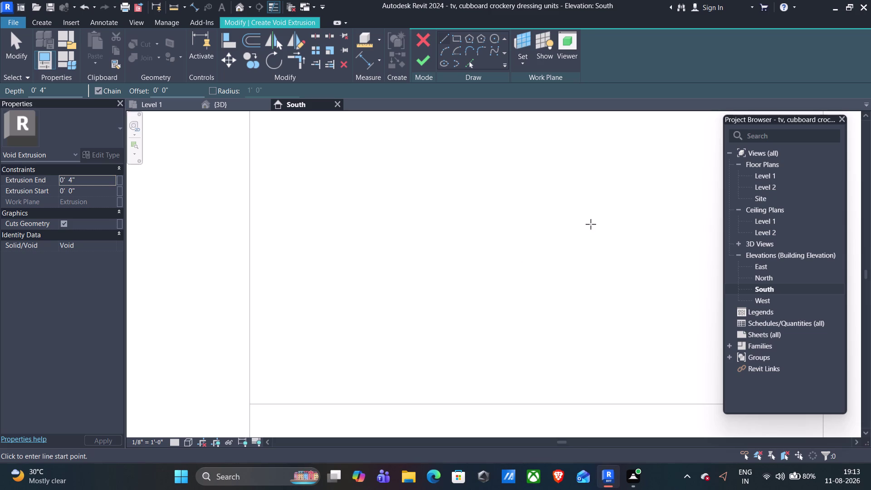
Zoom and pan the South elevation until the cupboard outline and Level 2 line show.
scroll(down, 3)
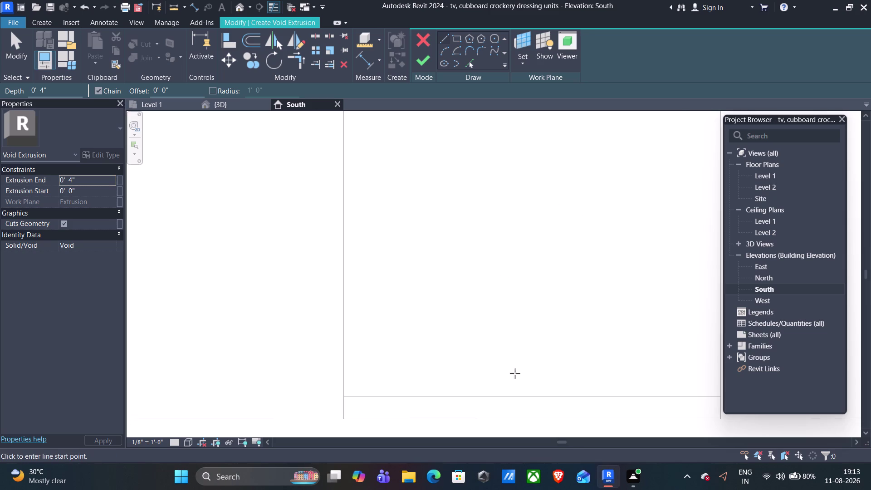
scroll(down, 3)
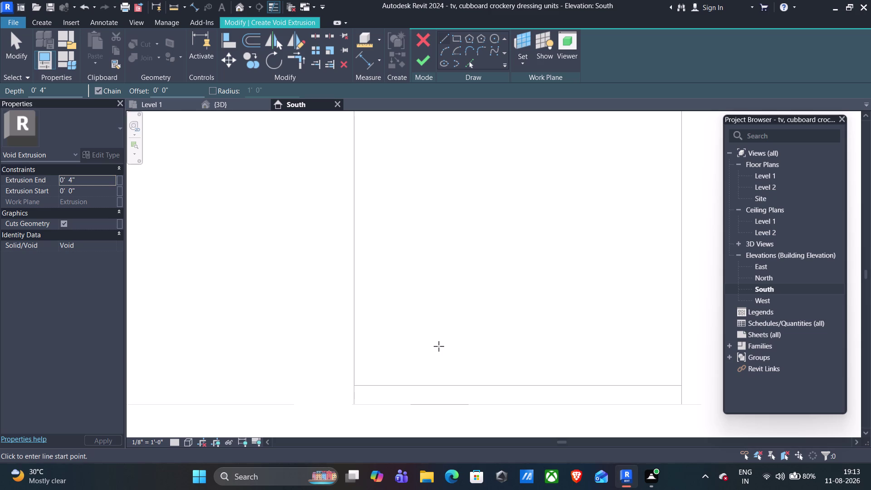
scroll(down, 3)
middle_drag(608, 209, 514, 318)
middle_drag(514, 320, 518, 318)
middle_drag(528, 307, 545, 232)
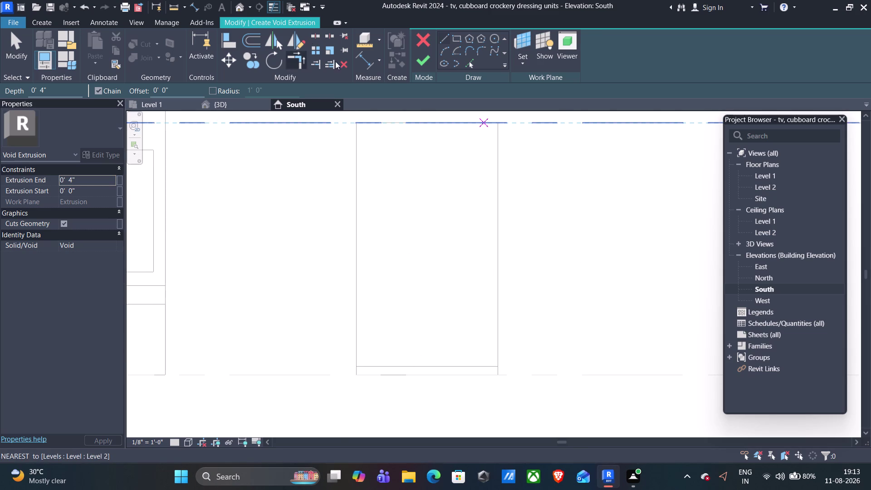
Sketch a rectangle inset 0' 2" inside the cupboard outline.
click(459, 37)
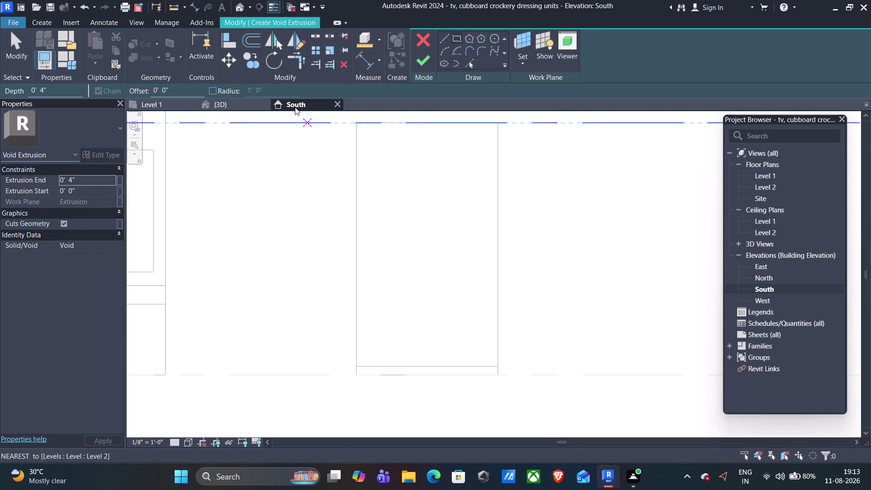
click(167, 88)
key(Left)
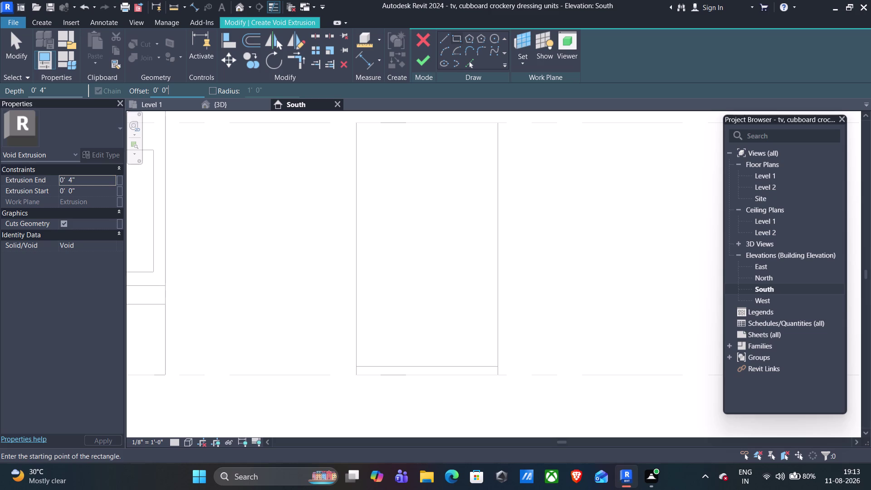
key(BackSpace)
key(2)
click(358, 125)
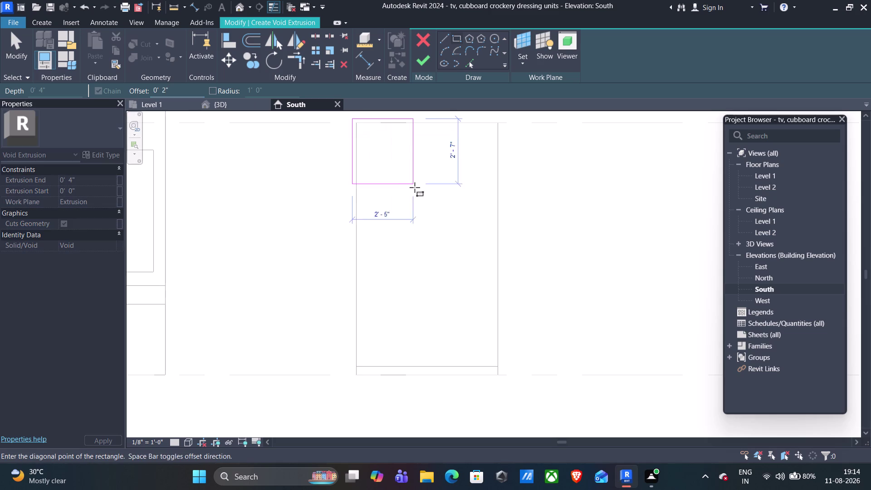
key(space)
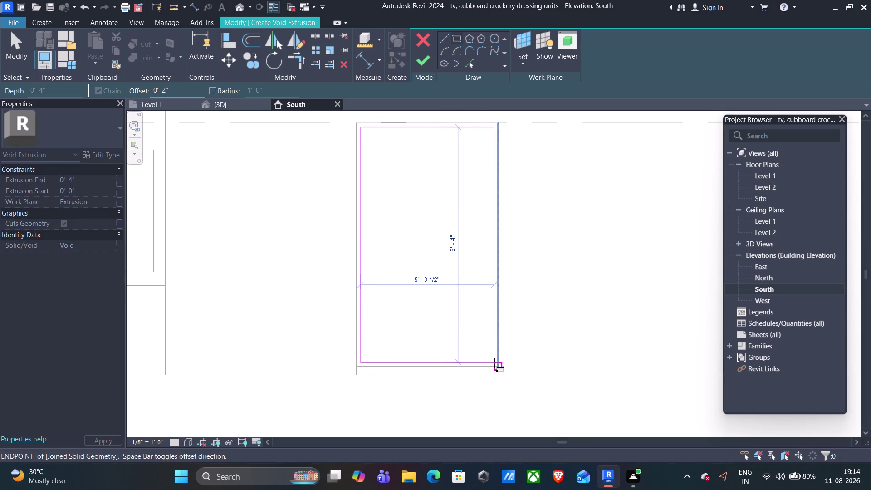
click(499, 365)
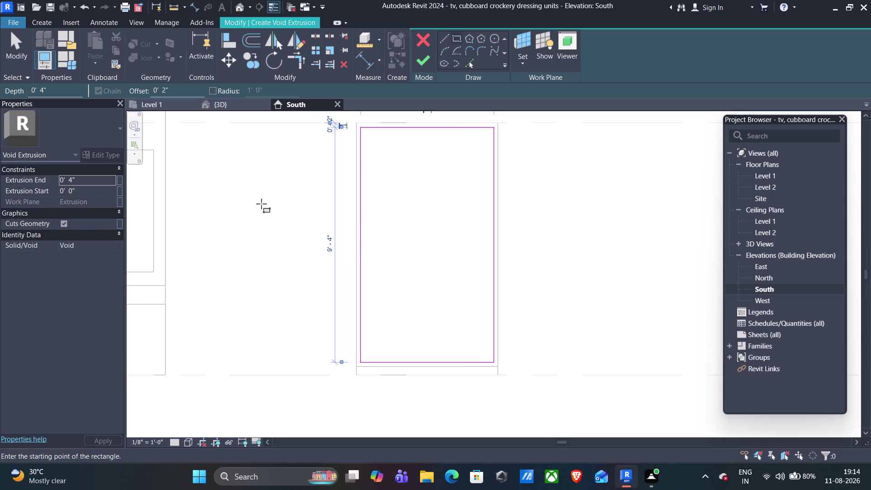
Set Extrusion End to 0' 0" and finish, triggering the too-thin error.
click(80, 181)
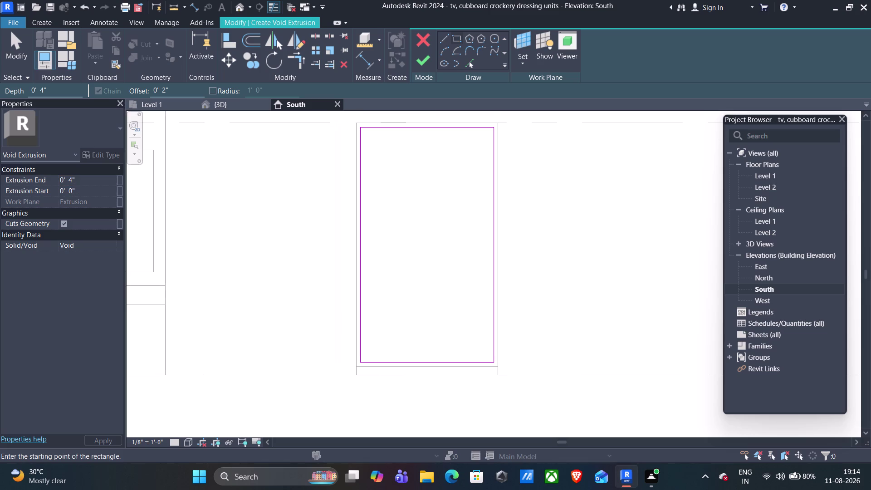
drag(80, 180, 71, 181)
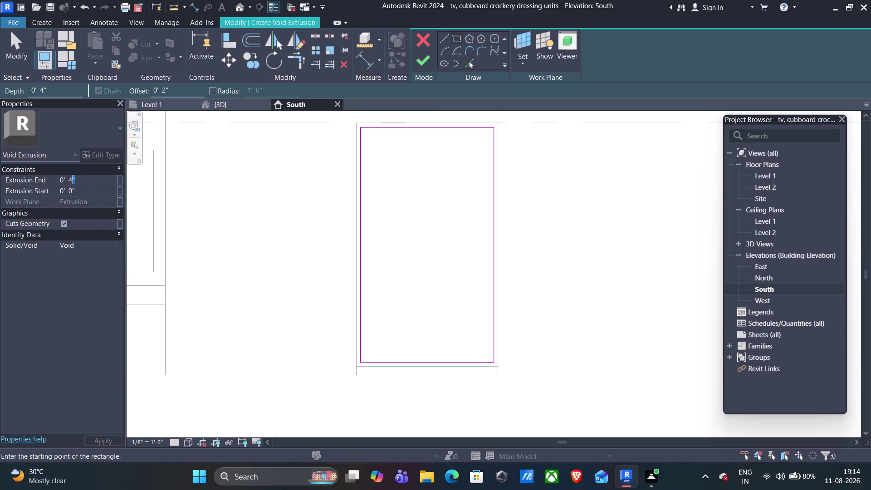
click(71, 180)
key(0)
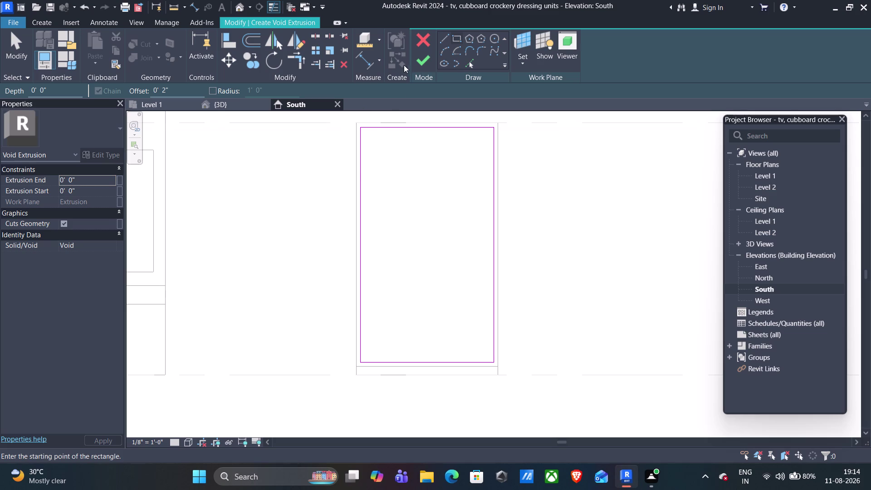
click(418, 64)
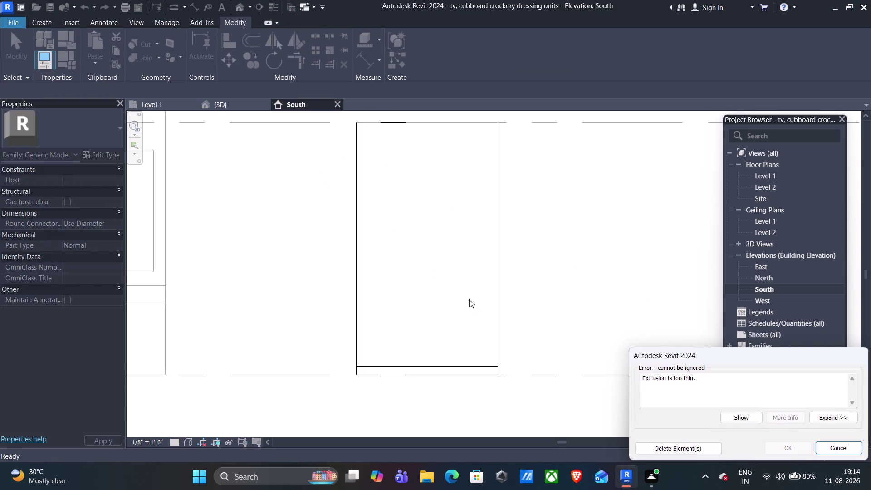
Cancel the too-thin error and delete all the inset rectangle's sketch lines.
click(838, 451)
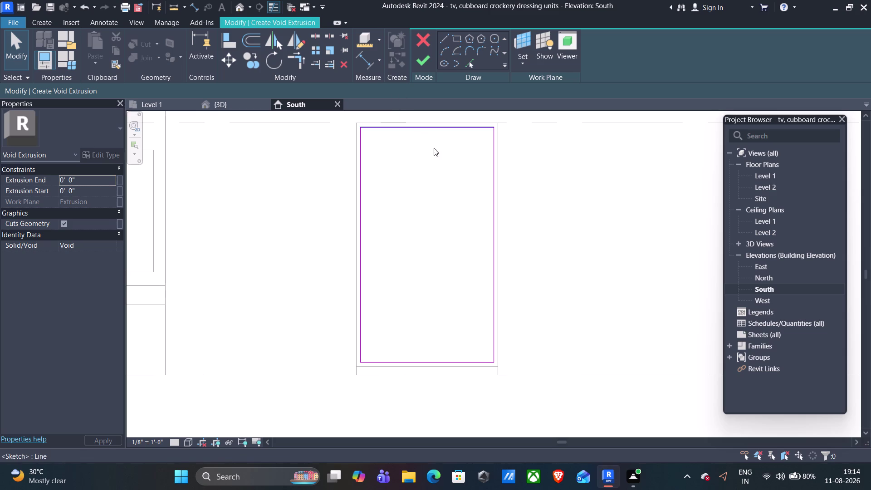
drag(536, 128, 517, 136)
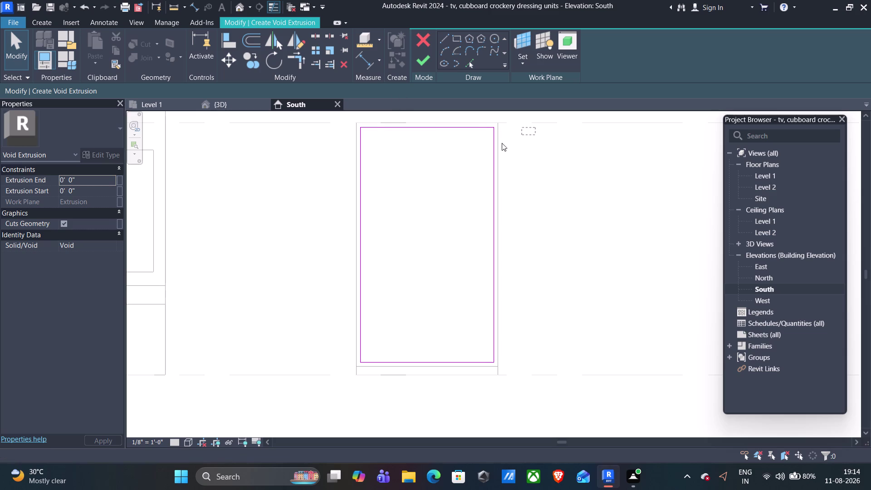
drag(517, 137, 318, 333)
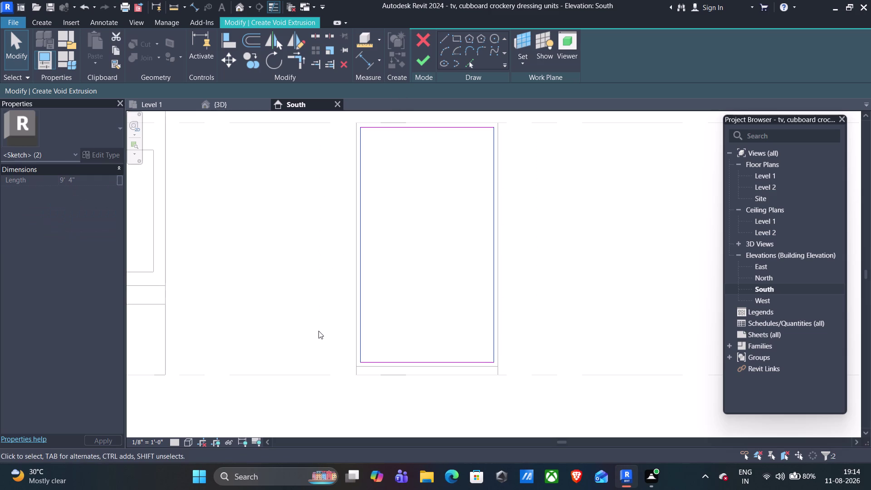
key(Delete)
click(422, 125)
key(Delete)
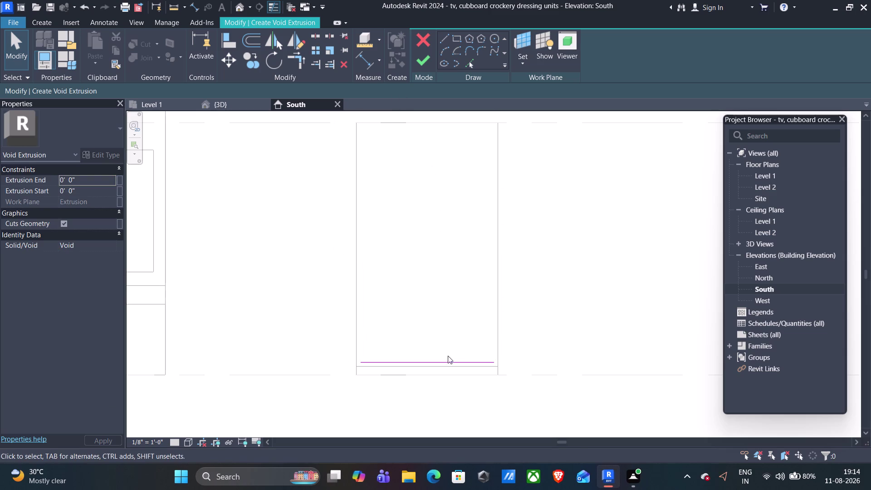
click(450, 360)
key(Delete)
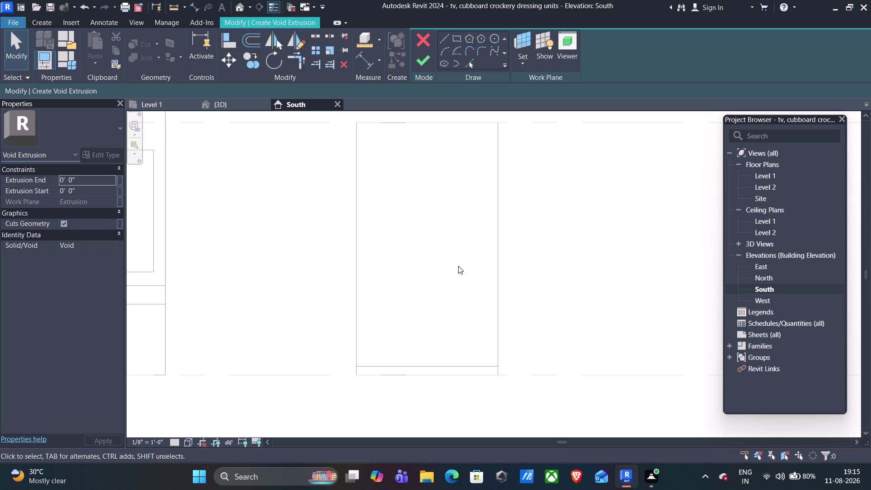
click(456, 37)
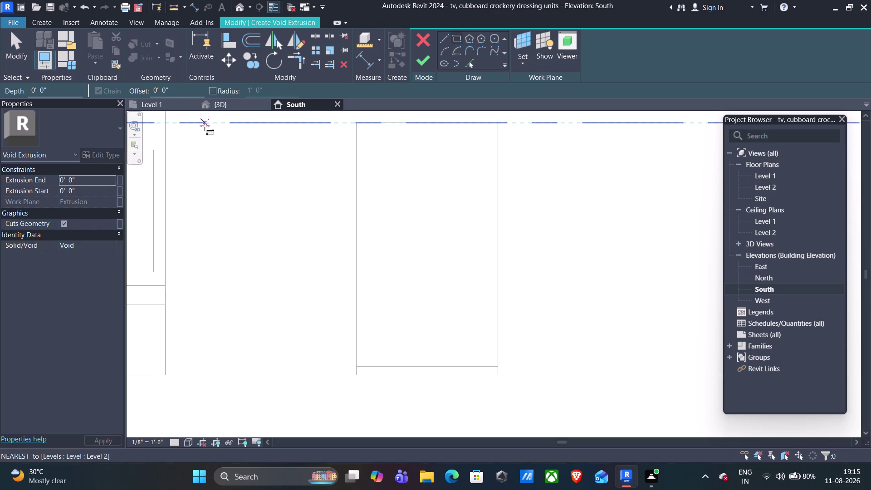
Redraw the rectangle inset 0' 2" inside the cupboard outline.
click(165, 92)
key(BackSpace)
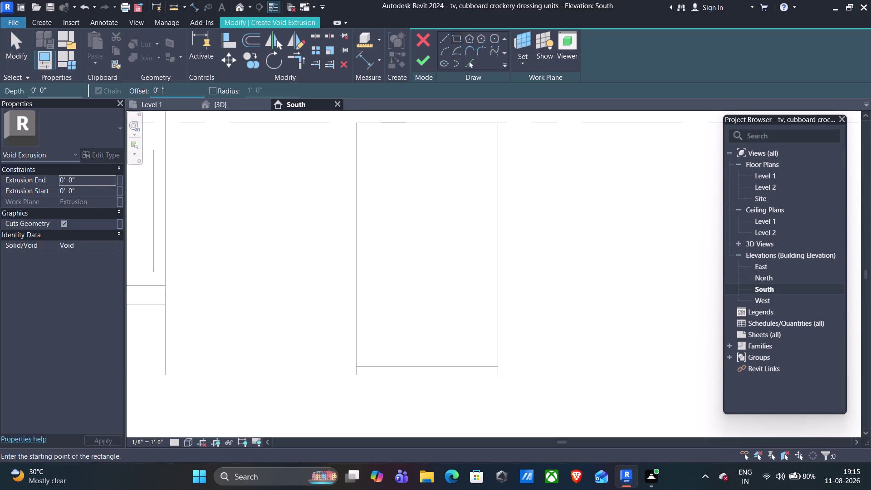
key(2)
click(358, 125)
key(space)
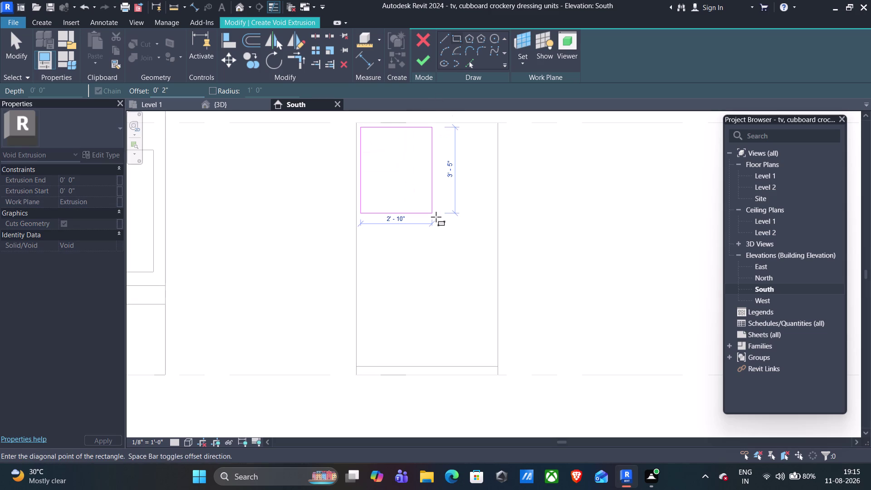
click(495, 365)
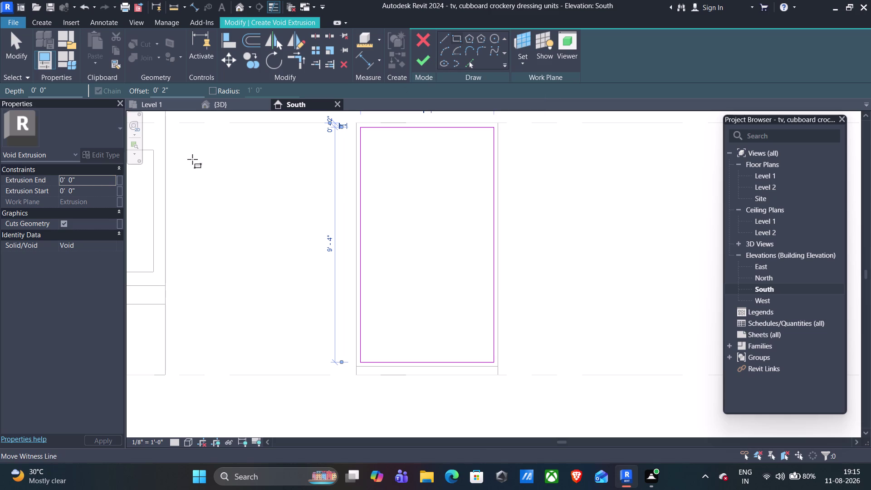
Set Extrusion End to 1' 5", finish the void, and view it in 3D.
click(66, 178)
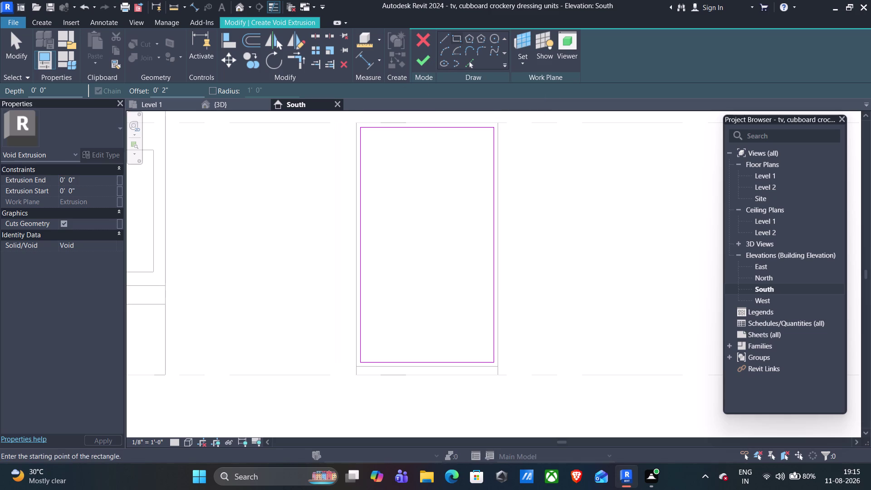
key(BackSpace)
key(BackSpace)
text(1')
key(Right)
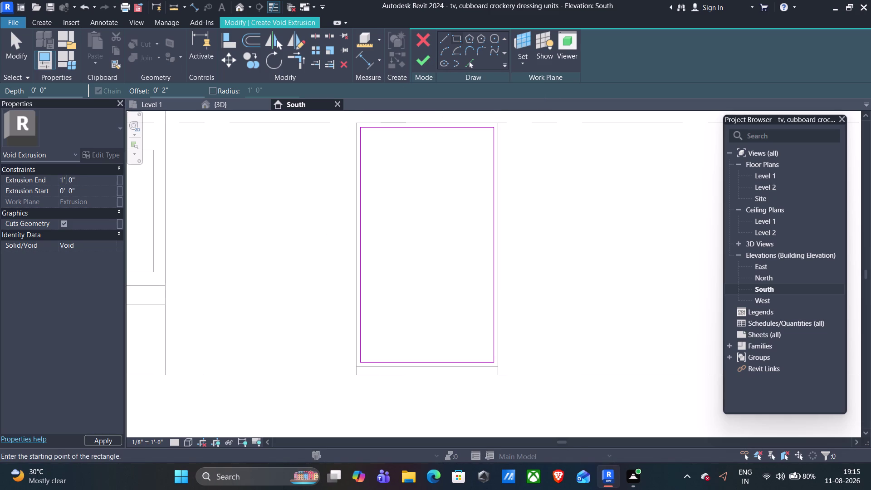
key(Right)
key(Right)
key(BackSpace)
key(5)
click(430, 62)
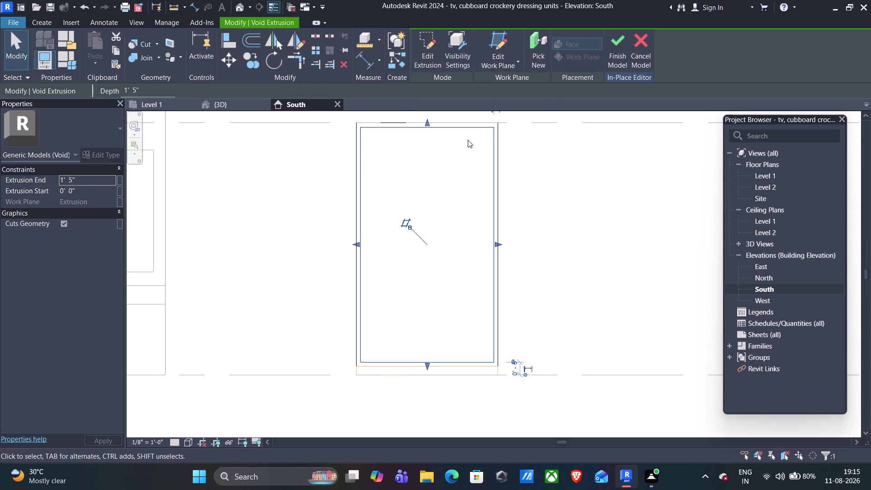
click(240, 106)
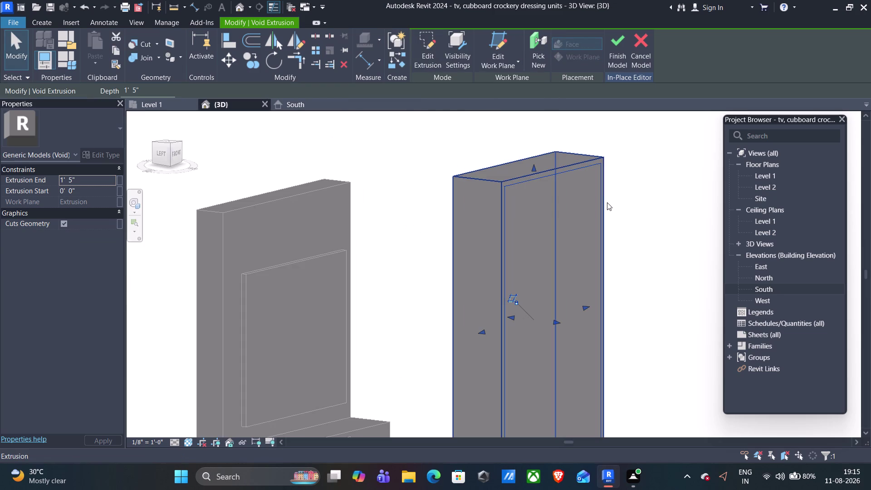
Deselect the void, return to the South elevation, and start a new solid Extrusion.
key(Escape)
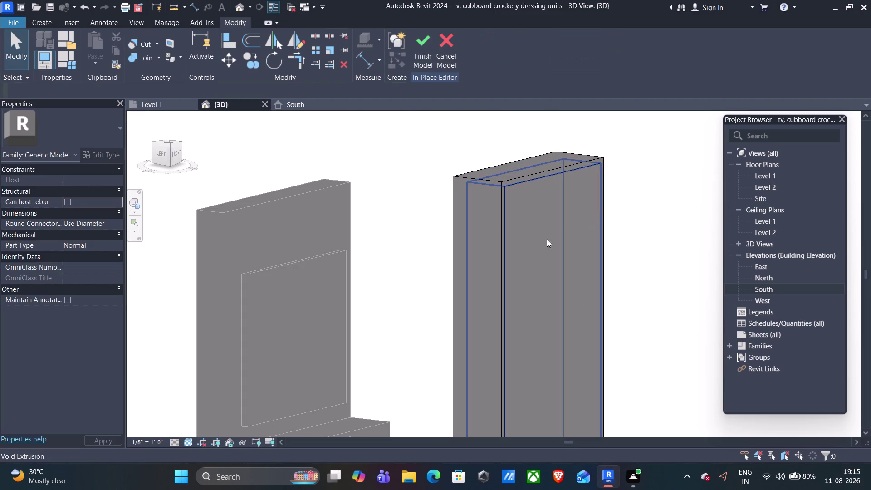
click(291, 109)
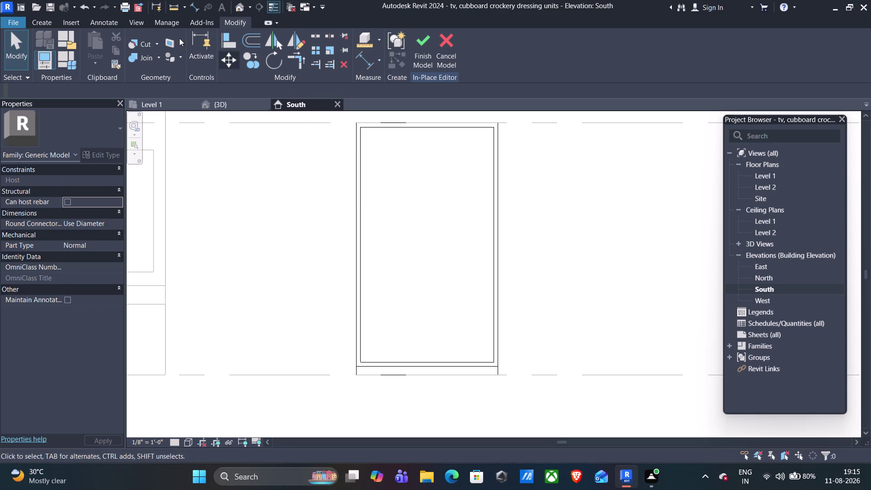
click(46, 21)
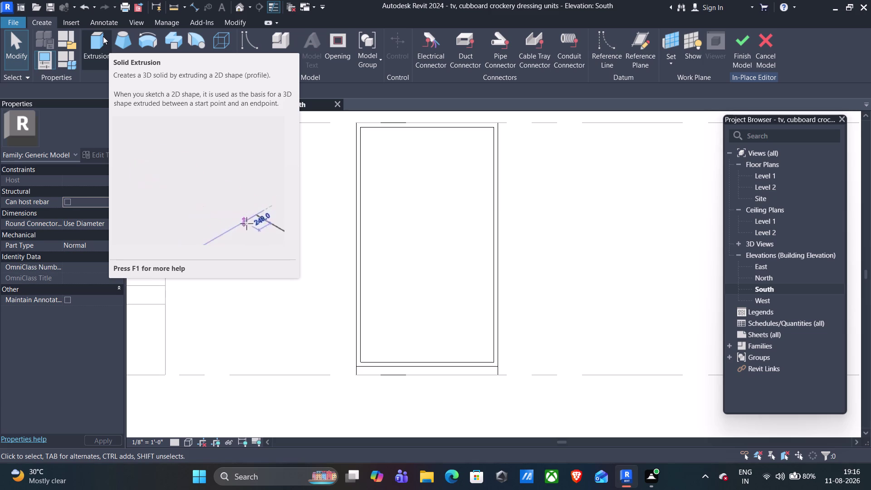
click(103, 36)
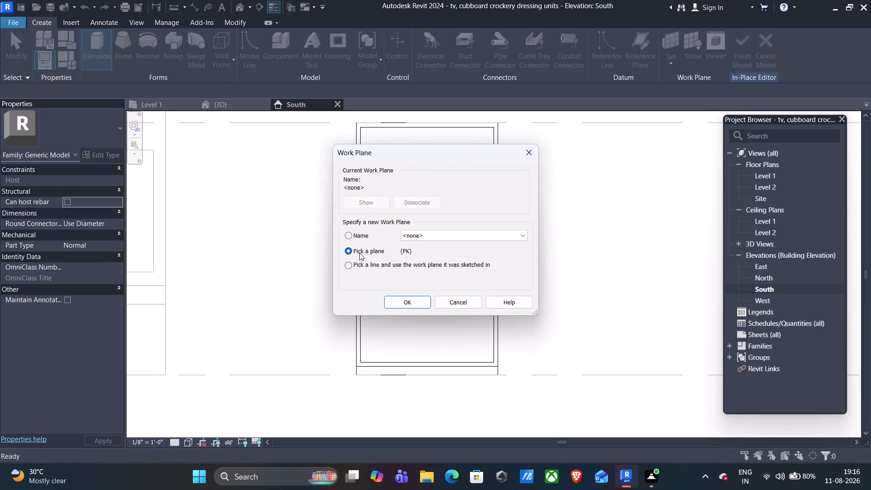
Choose Pick a plane as the extrusion's work plane option and confirm.
click(400, 302)
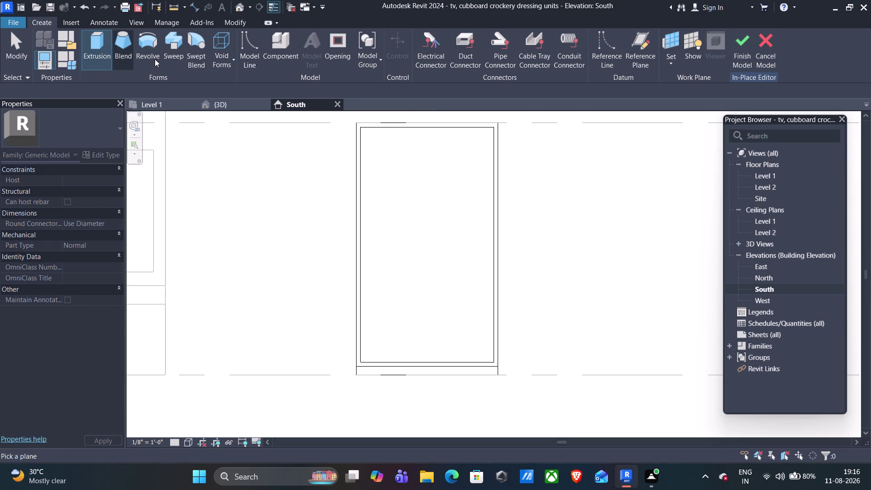
click(671, 55)
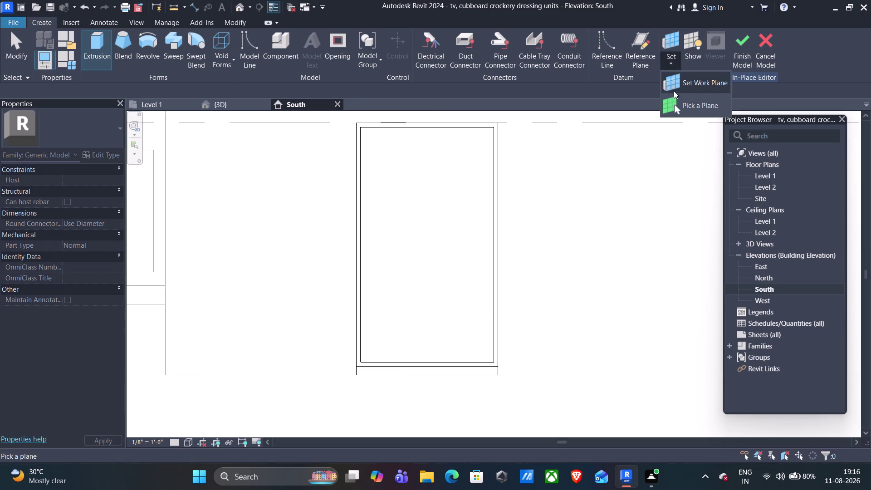
click(679, 89)
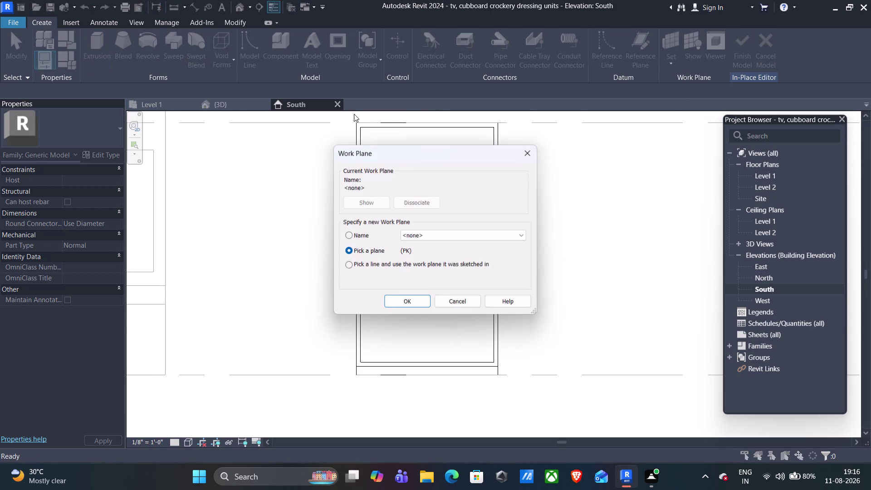
click(212, 105)
click(393, 299)
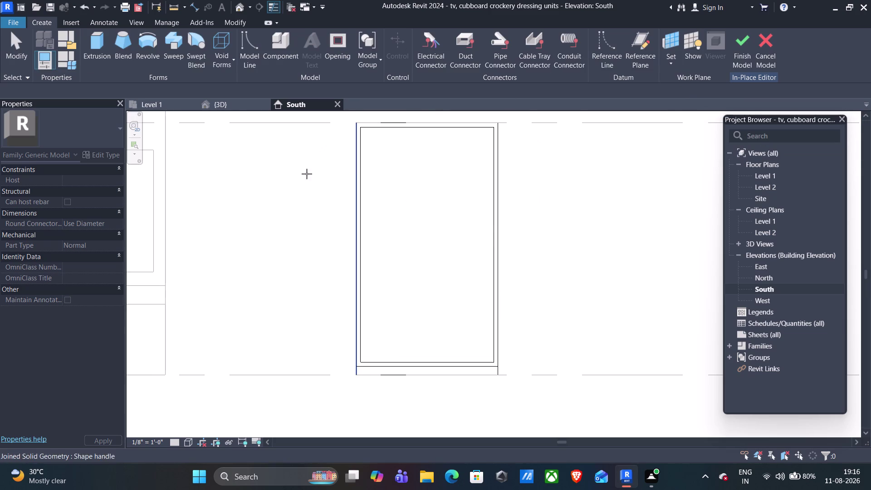
Pick the cupboard's front face in 3D as work plane, then open the South elevation.
click(252, 105)
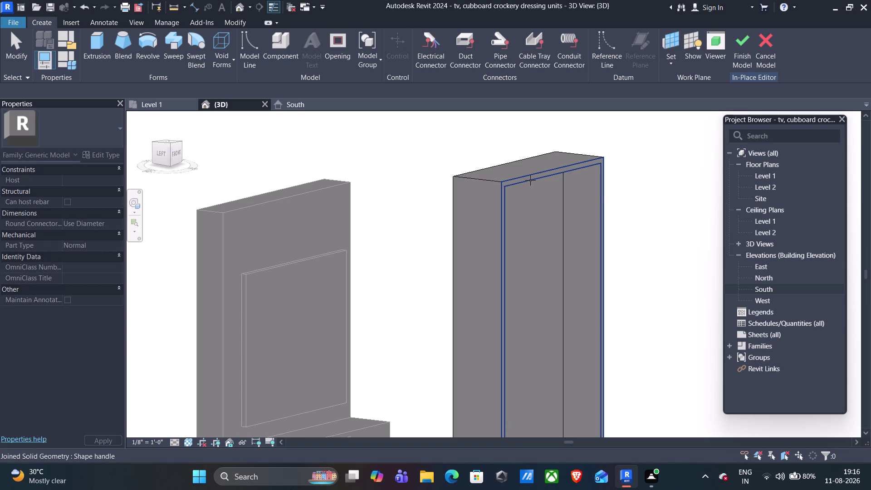
scroll(up, 3)
scroll(up, 3)
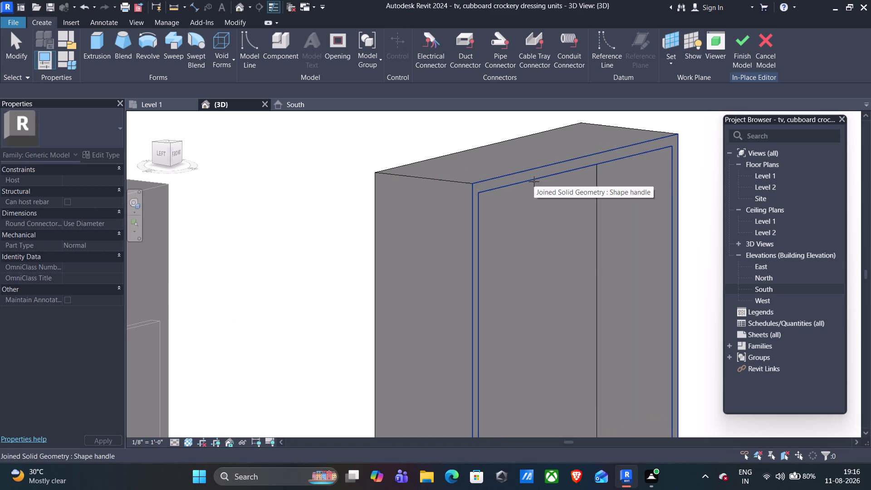
scroll(down, 3)
scroll(down, 3)
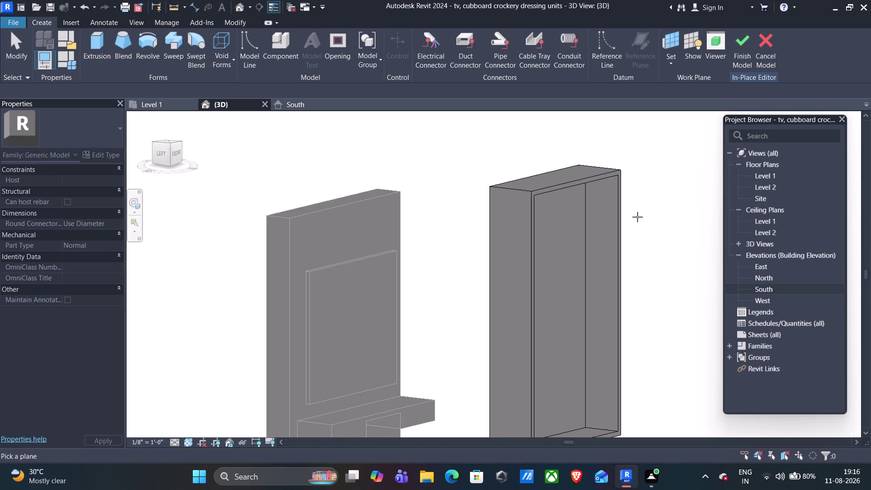
middle_drag(658, 227, 609, 202)
middle_drag(595, 223, 572, 222)
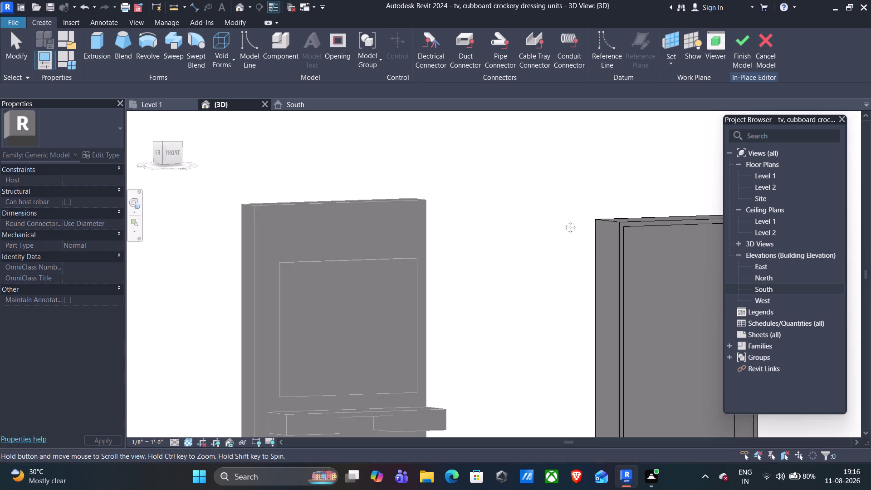
middle_drag(571, 222, 377, 170)
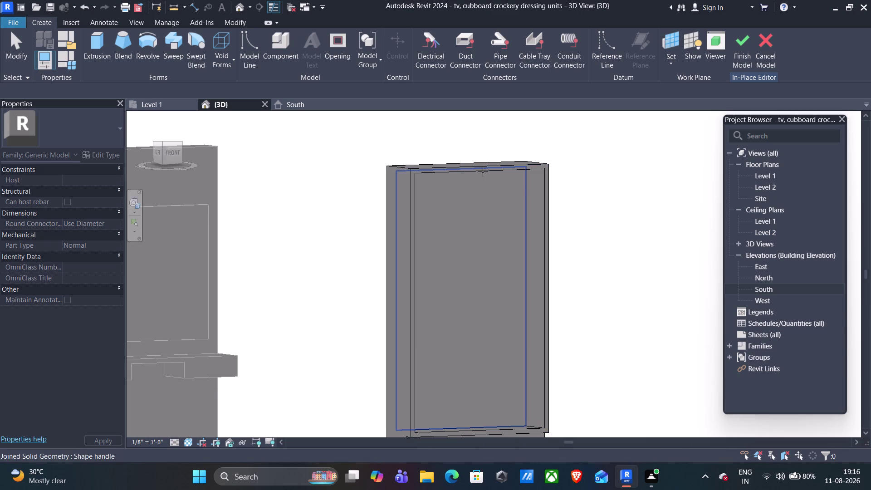
scroll(up, 3)
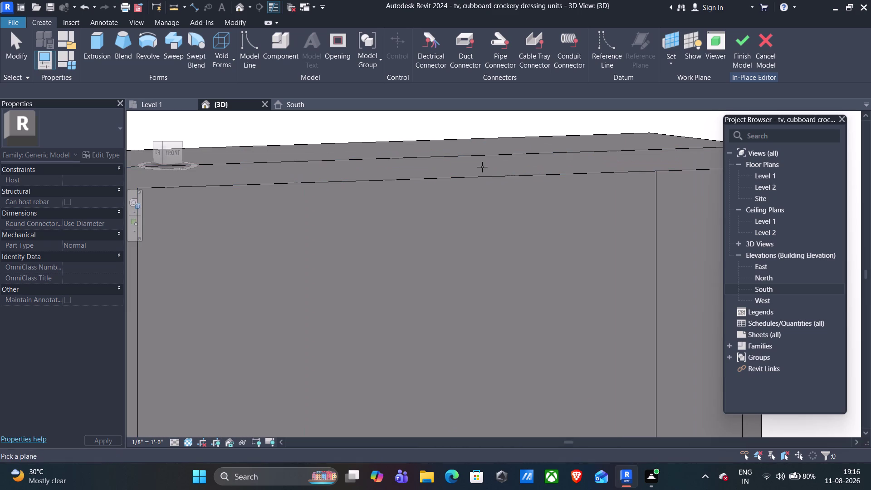
click(475, 157)
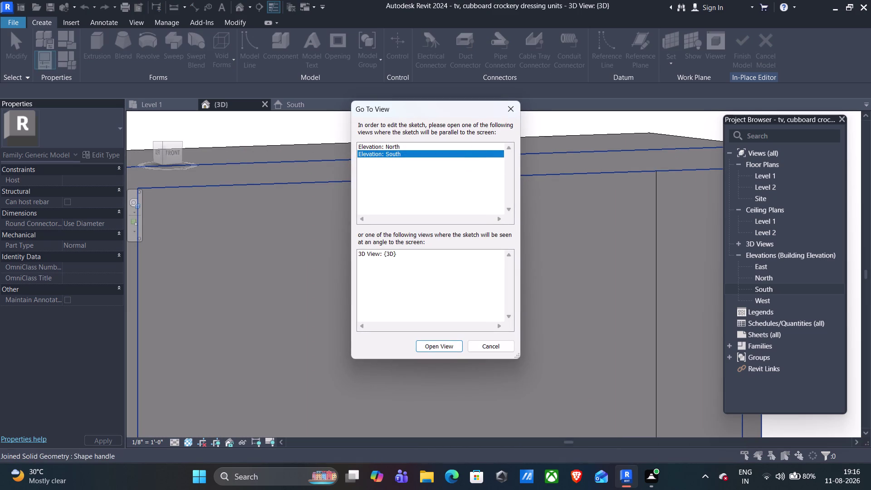
click(442, 342)
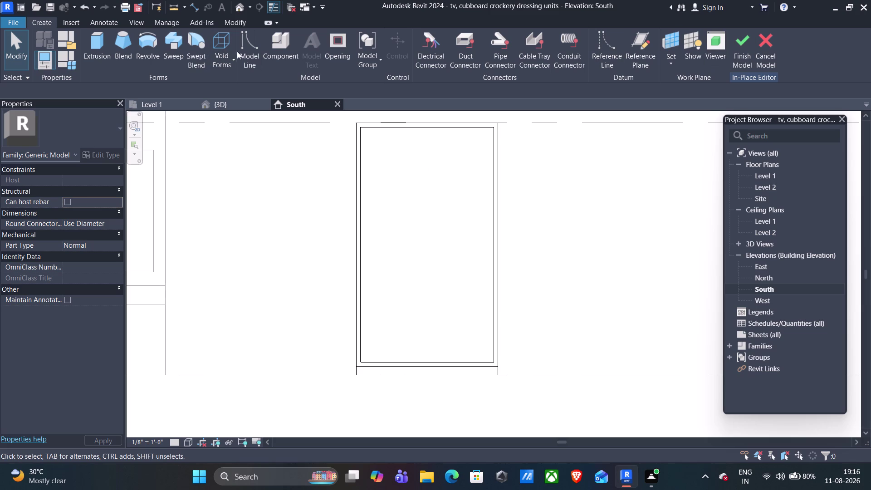
click(101, 44)
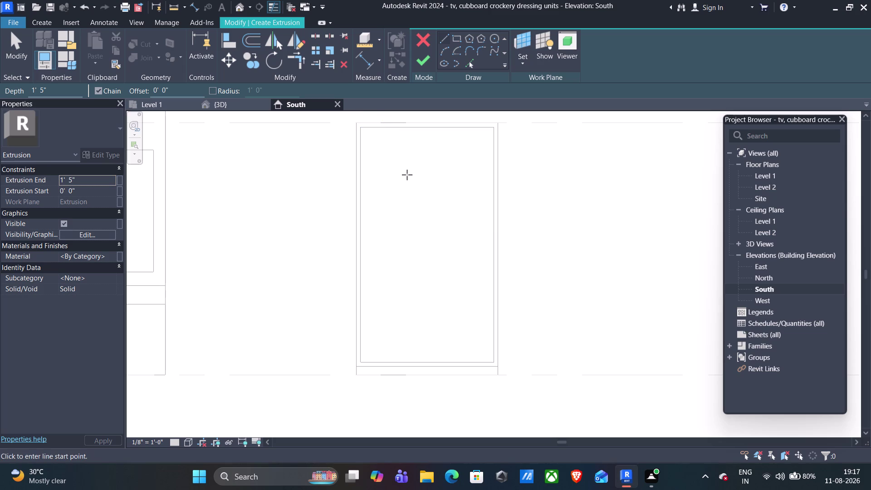
Sketch the first 3'-0"-wide panel rectangle from the cupboard's top-left corner.
click(458, 38)
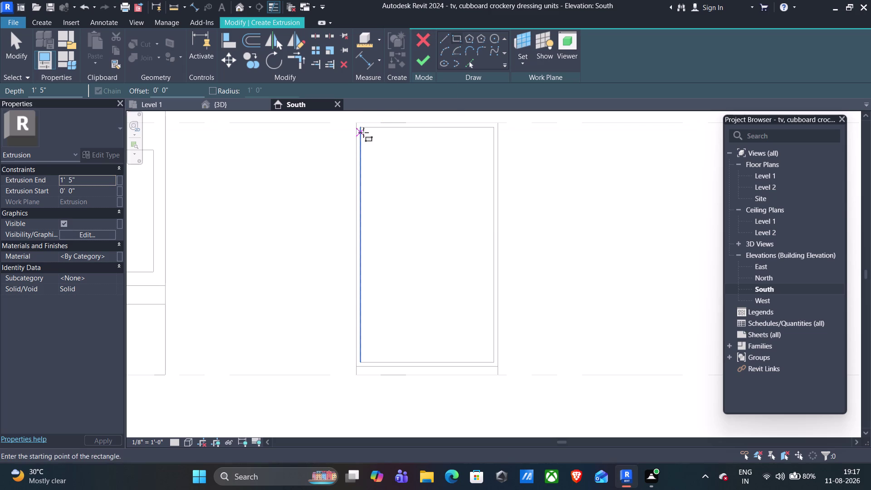
click(361, 130)
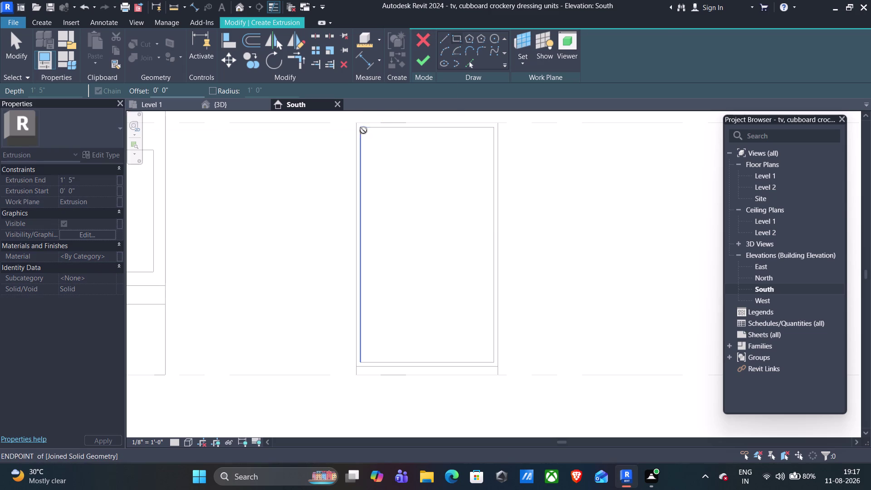
scroll(up, 3)
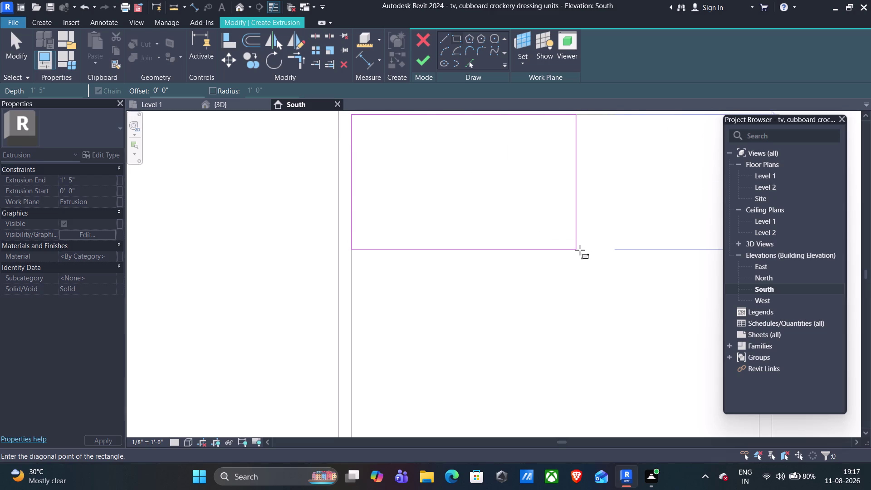
click(580, 250)
scroll(down, 3)
scroll(up, 3)
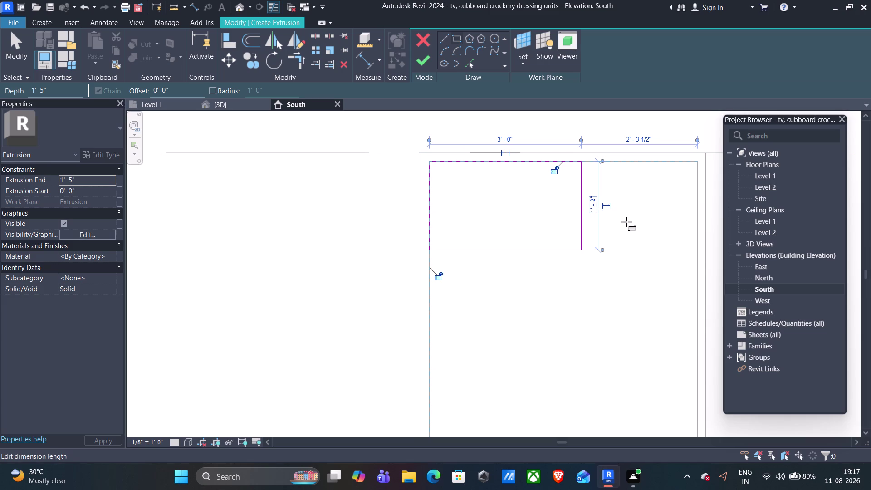
key(Escape)
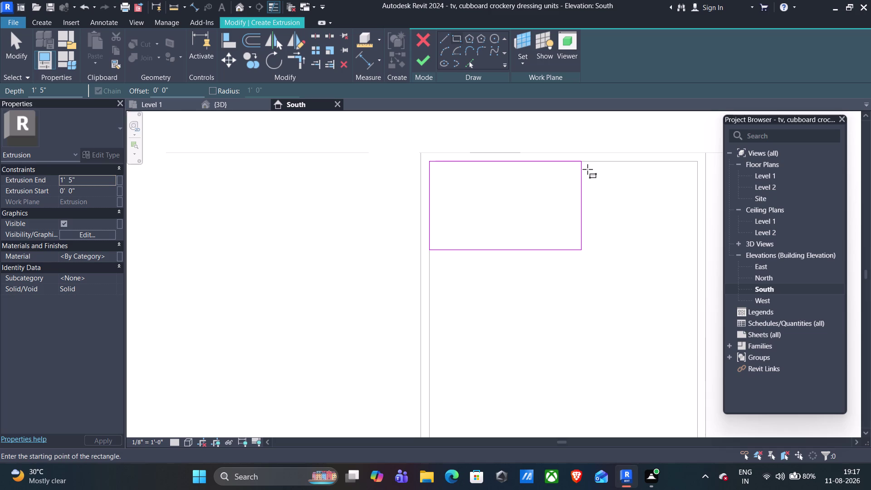
click(444, 38)
Draw a 2" horizontal guide line off the first panel's right edge.
scroll(up, 3)
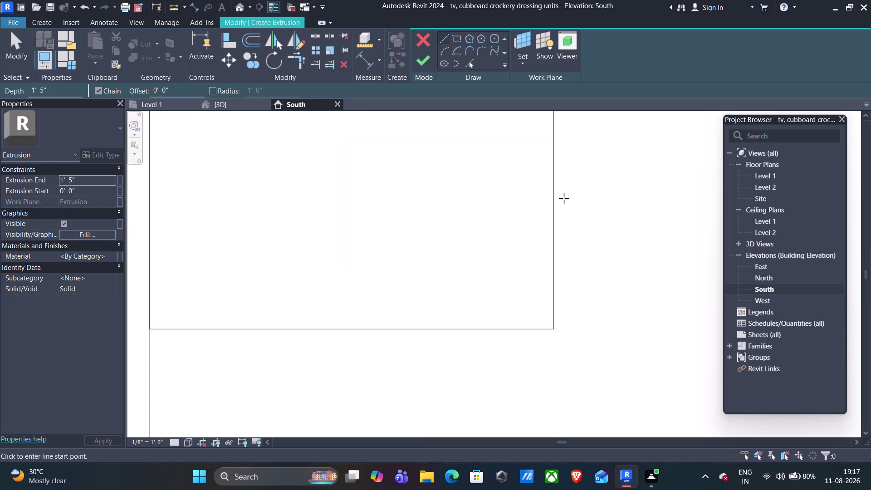
click(555, 199)
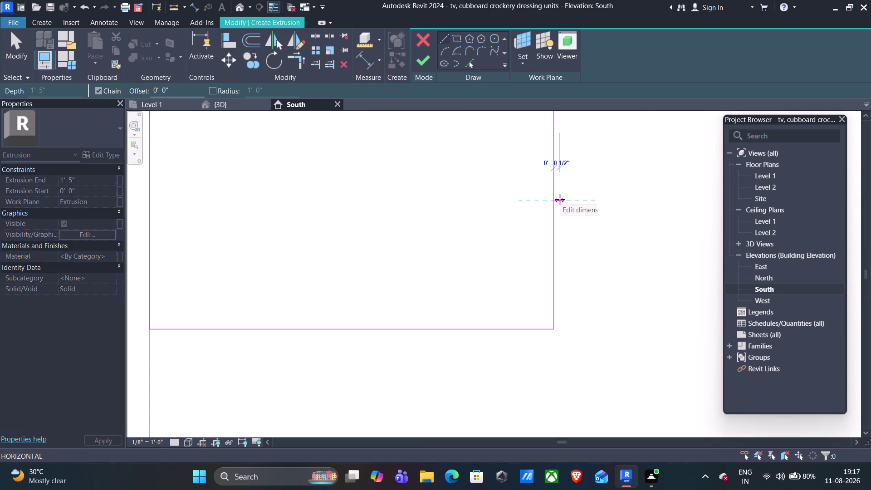
key(2)
key(shift+quotedbl)
key(Return)
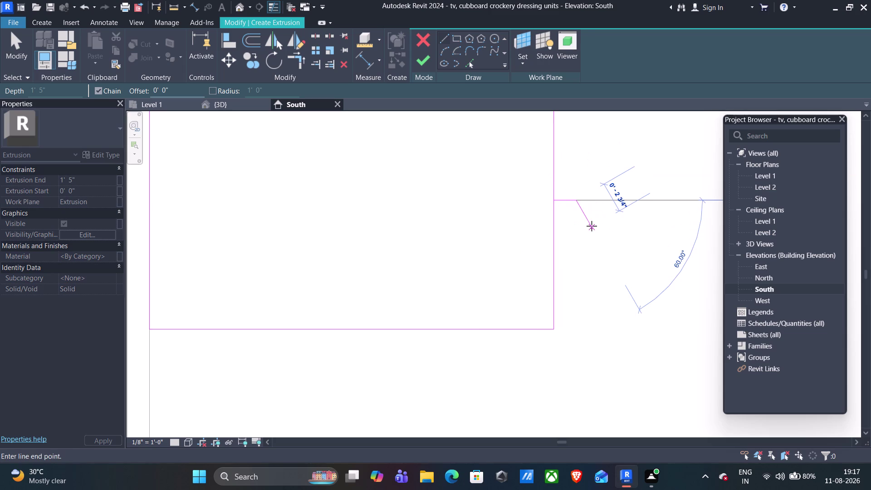
key(grave)
key(Escape)
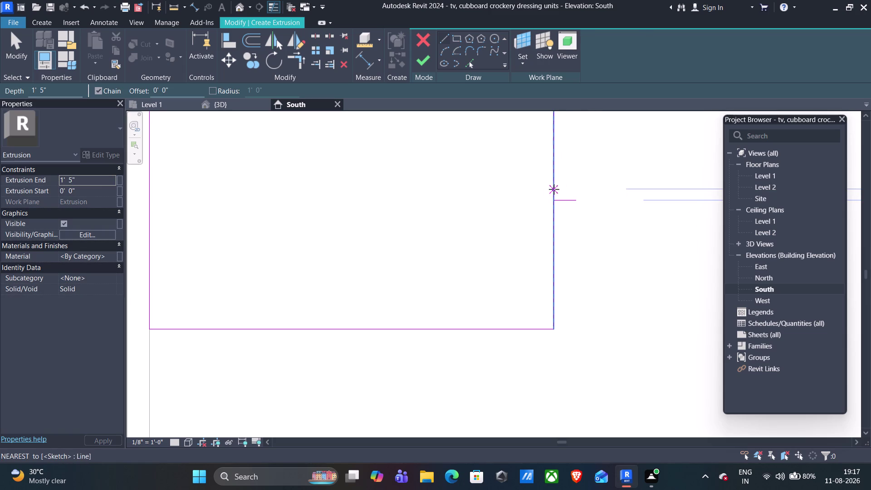
Add a second short horizontal guide line higher on the panel's right edge.
click(553, 186)
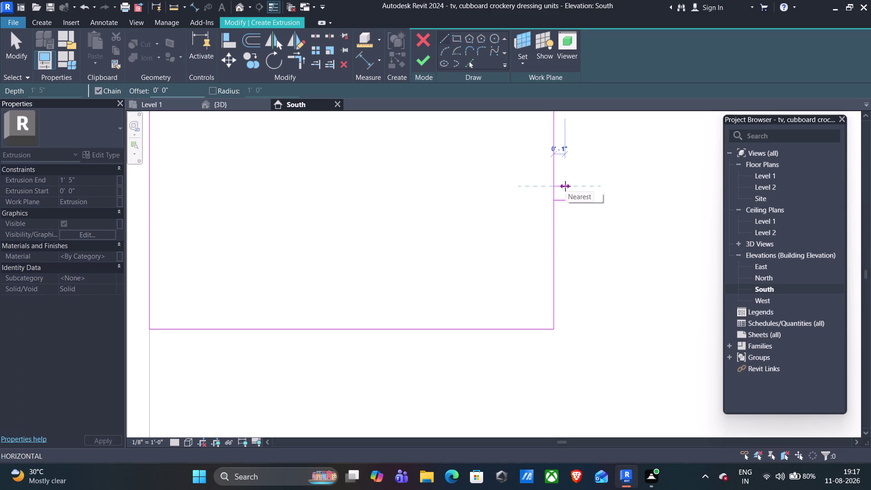
click(565, 186)
key(Escape)
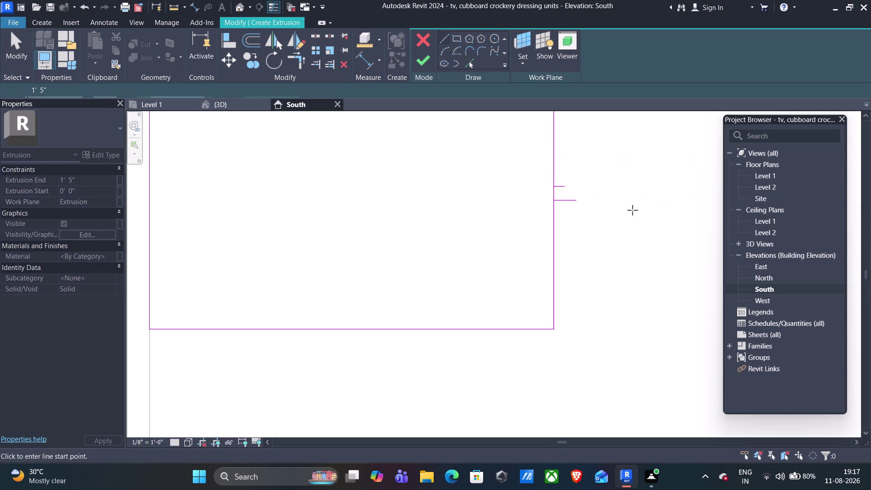
middle_drag(624, 167, 549, 226)
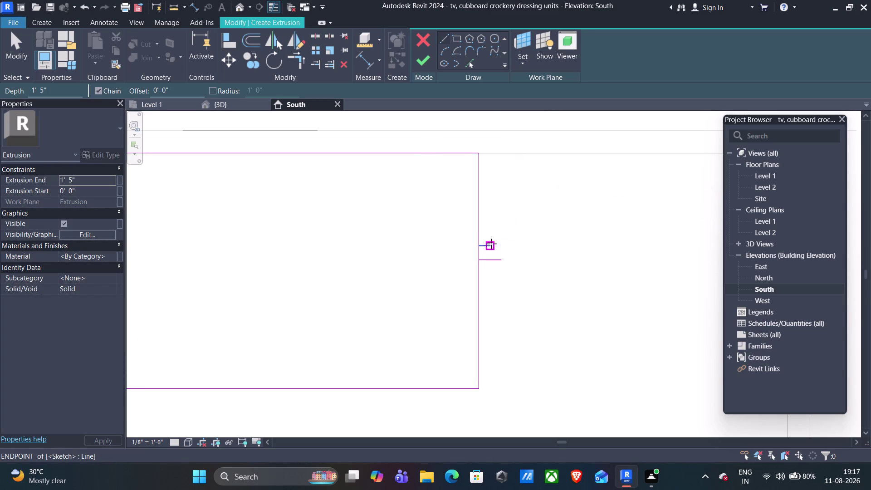
click(490, 156)
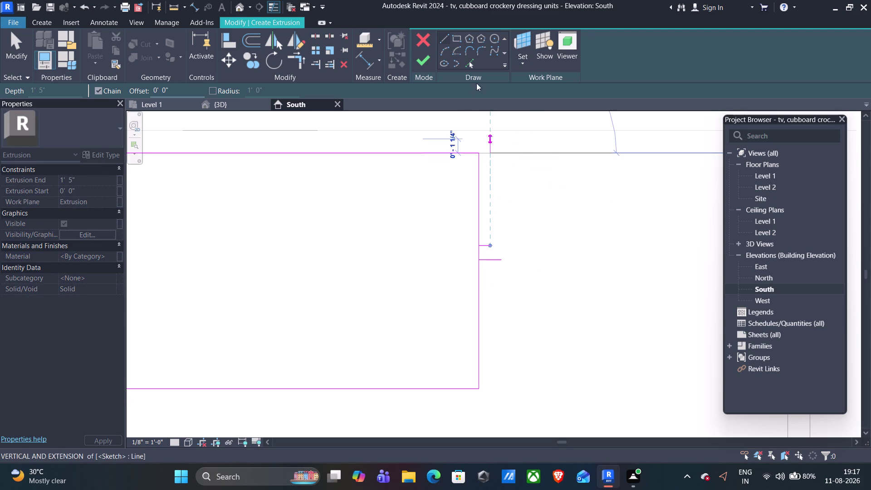
key(Escape)
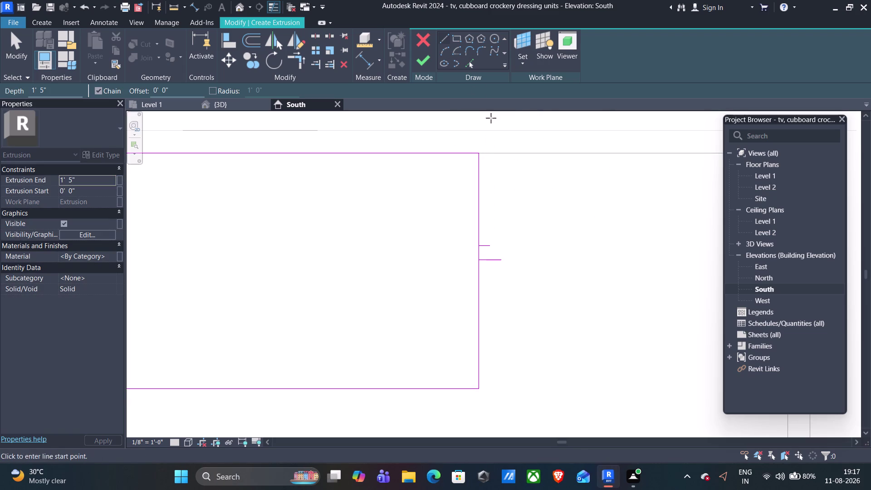
click(457, 39)
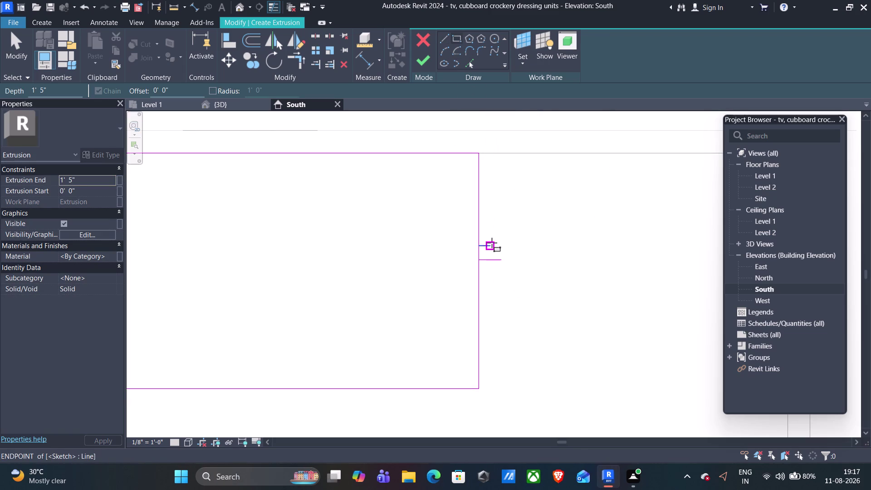
Sketch the second top panel rectangle starting at the guide line's end.
click(491, 153)
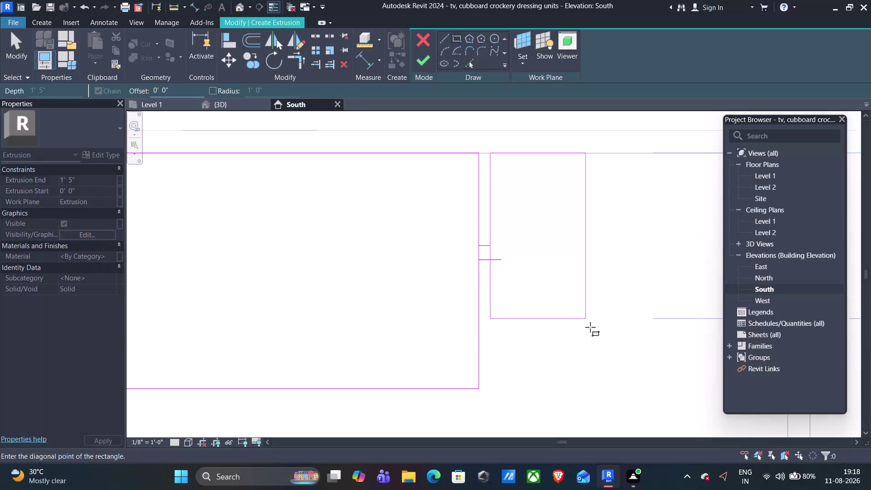
middle_drag(642, 385, 481, 340)
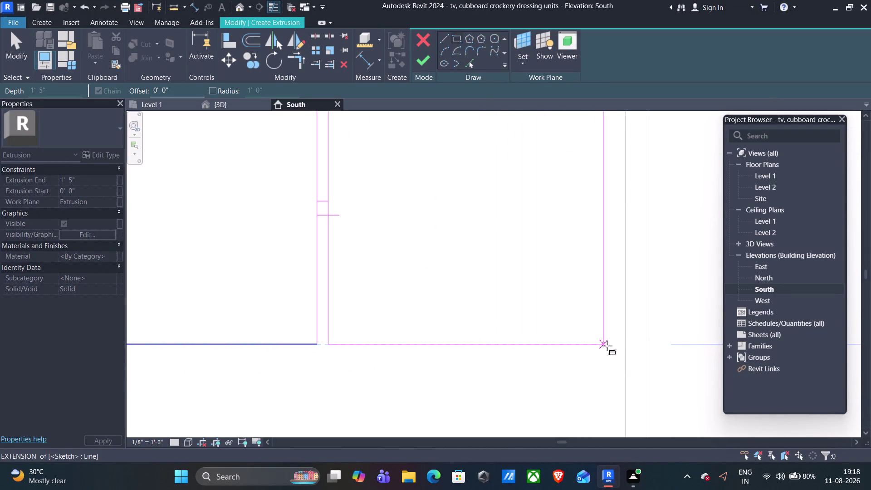
click(625, 343)
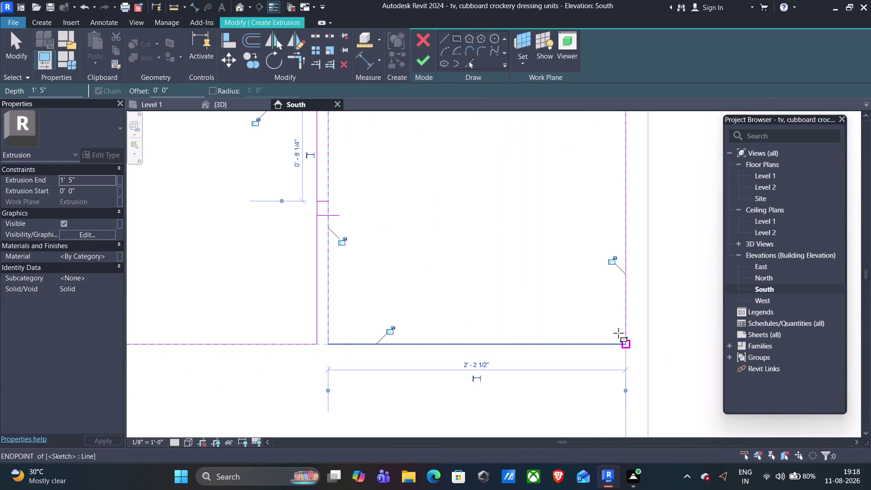
key(Escape)
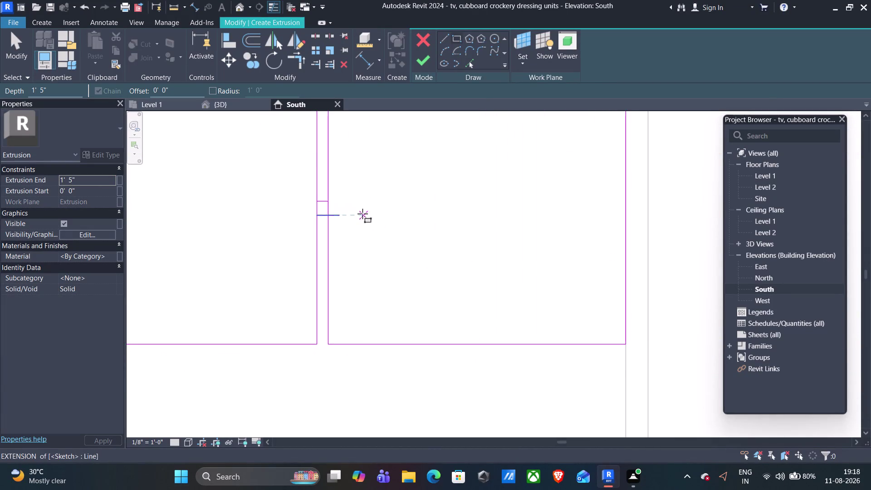
key(Escape)
Delete the two gap guide lines and recentre the view on the top panels.
click(340, 215)
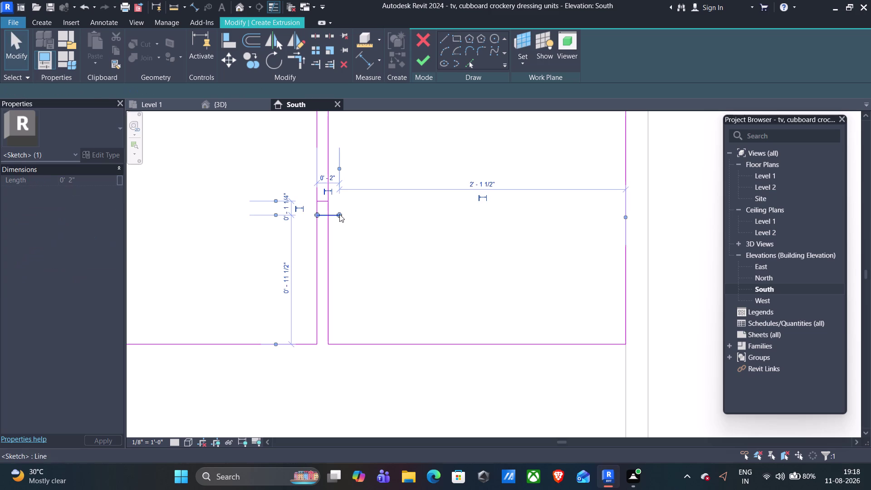
key(Delete)
click(321, 198)
key(Delete)
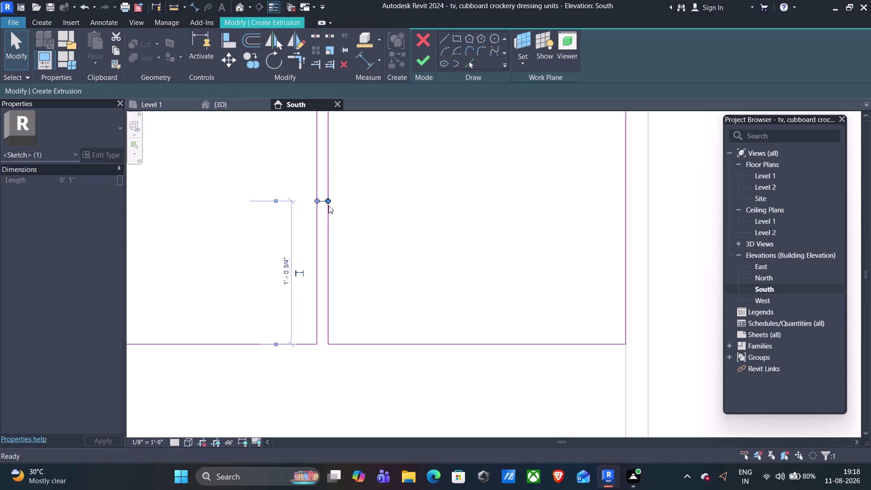
scroll(down, 3)
middle_drag(403, 331, 422, 285)
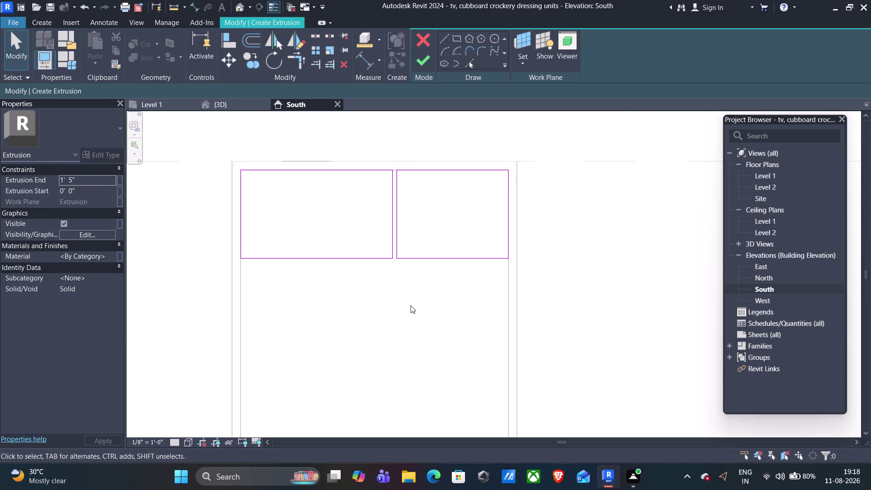
middle_drag(412, 298, 420, 280)
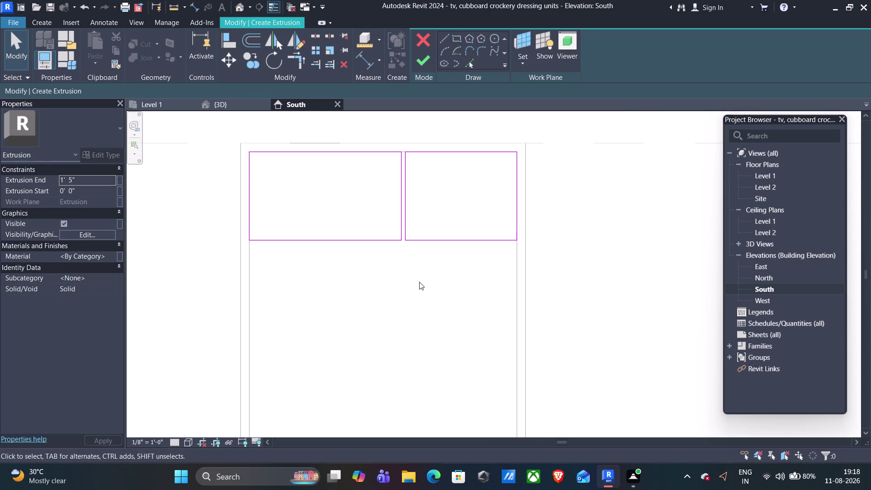
Draw a 1" vertical gap line below the top-left panel, then start the lower panel there.
click(461, 41)
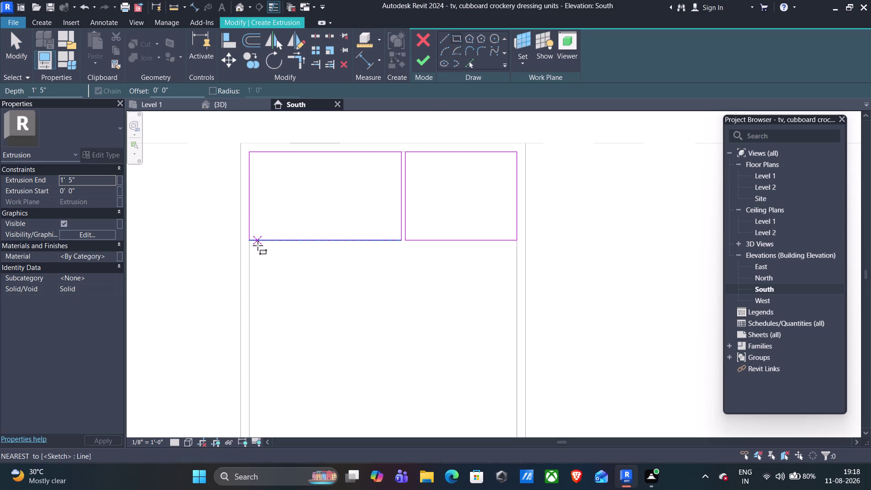
scroll(up, 3)
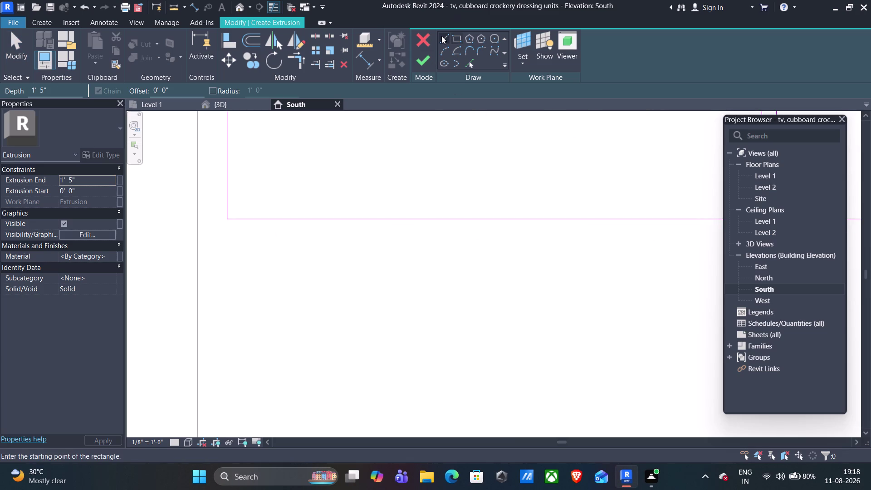
click(441, 36)
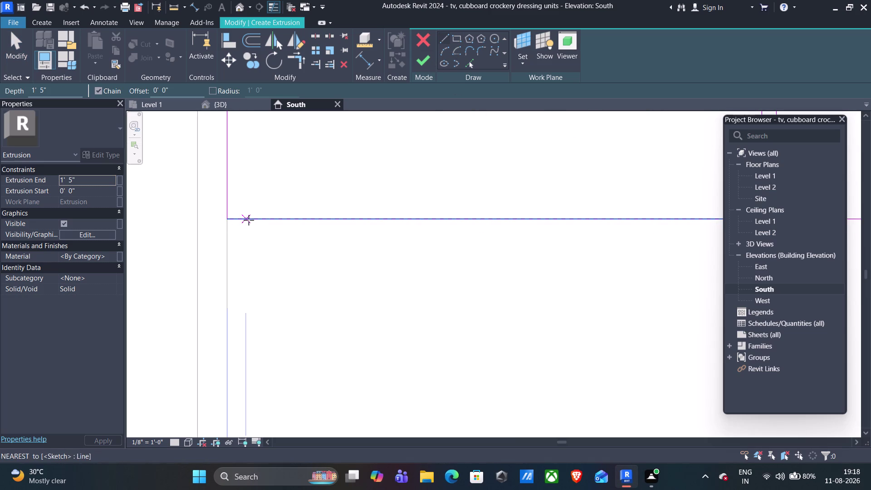
click(249, 220)
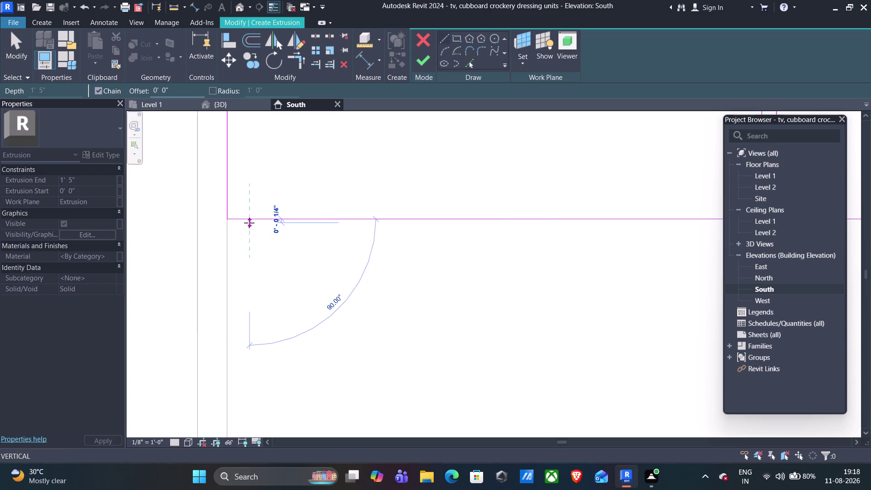
text(1")
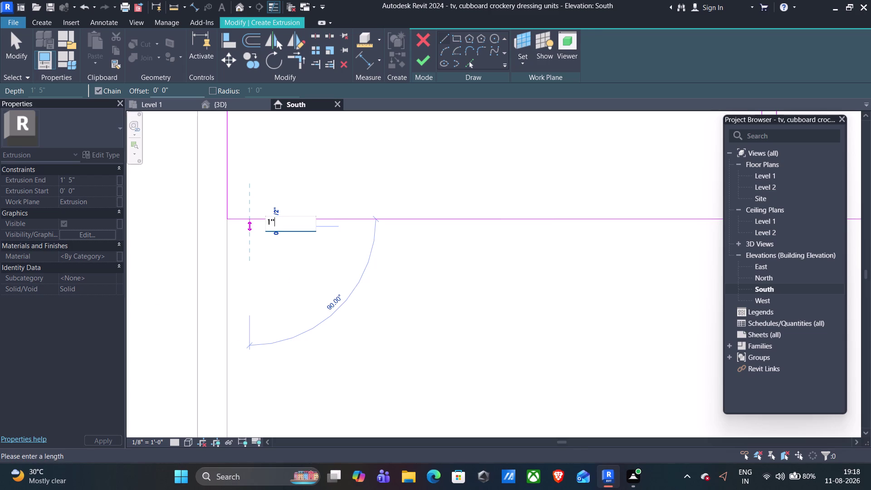
key(Return)
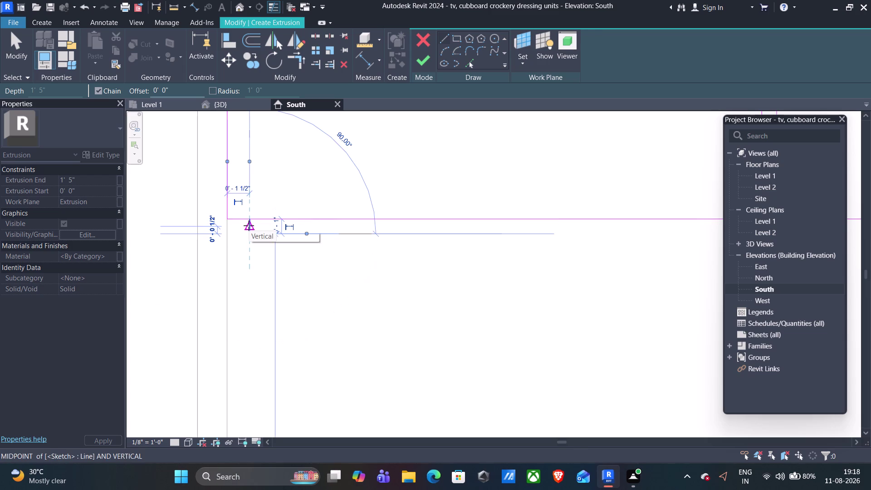
key(Escape)
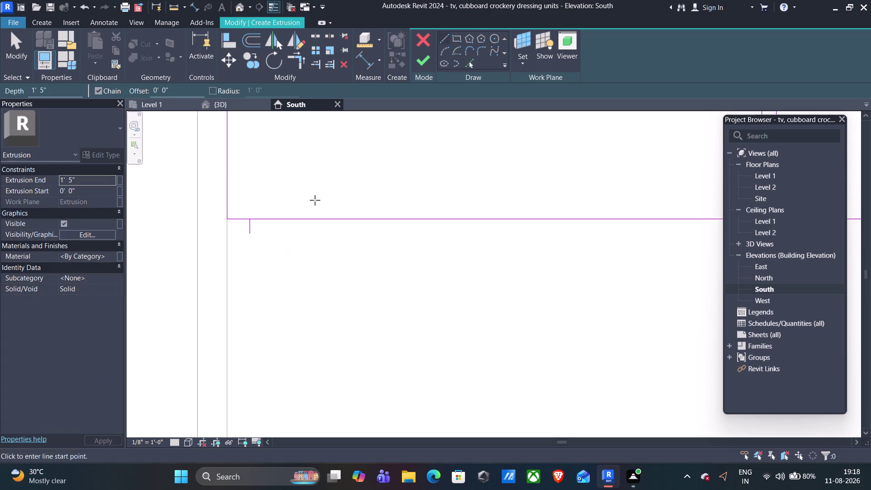
click(459, 37)
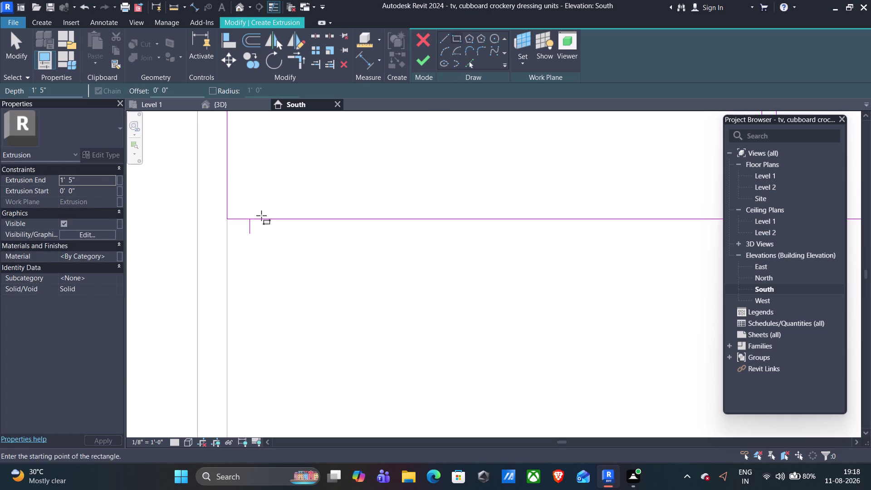
click(225, 233)
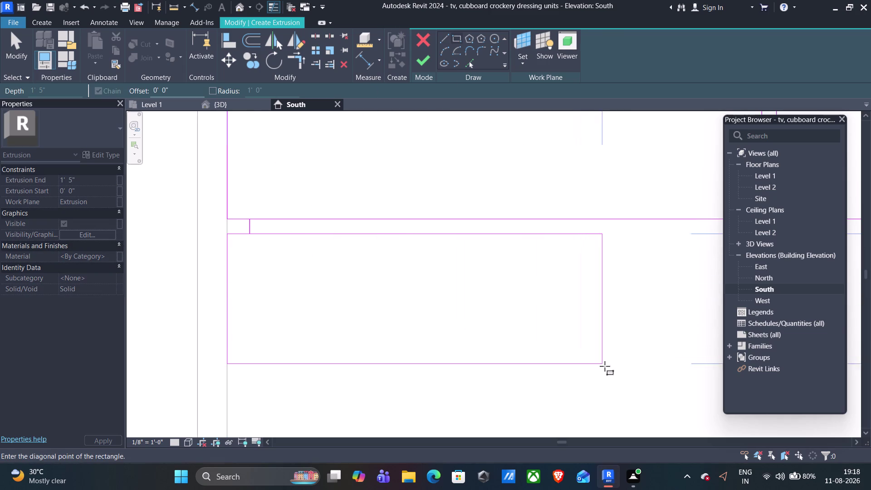
Place the lower corner of the wide panel rectangle beneath the top-left panel.
scroll(down, 3)
middle_drag(692, 377, 543, 259)
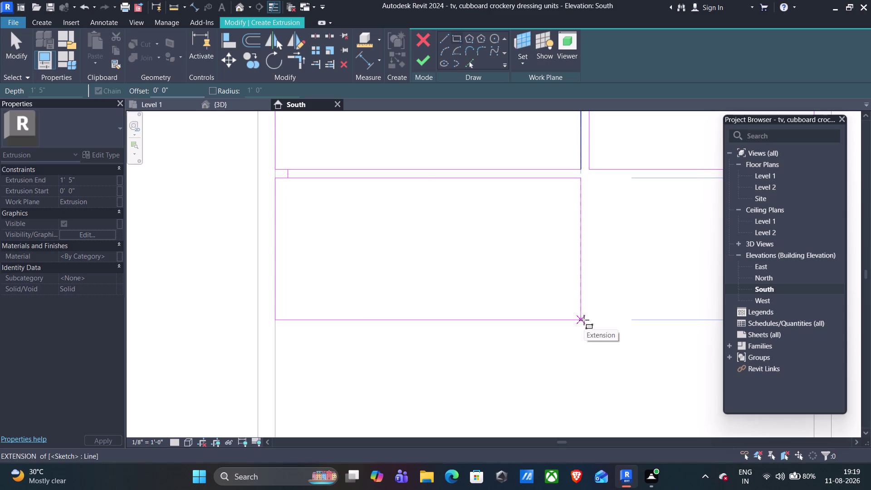
click(584, 320)
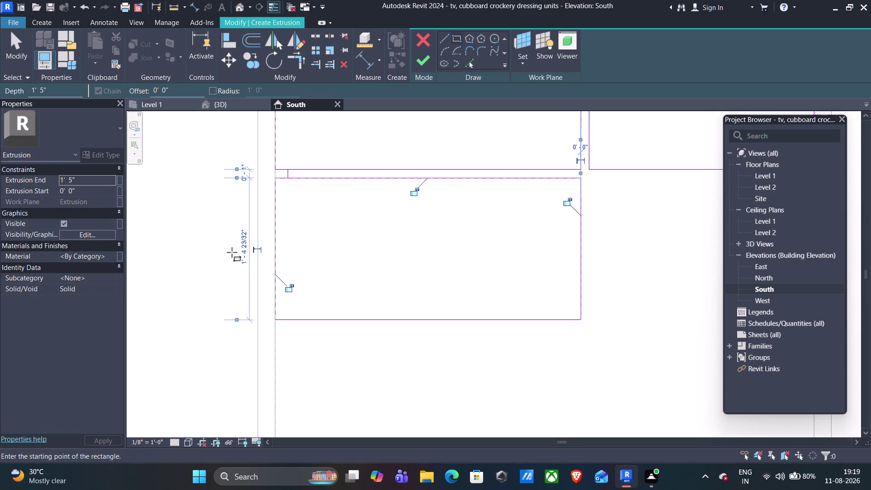
Try a 3' 7.75" panel height, then undo the overlapping change.
click(245, 248)
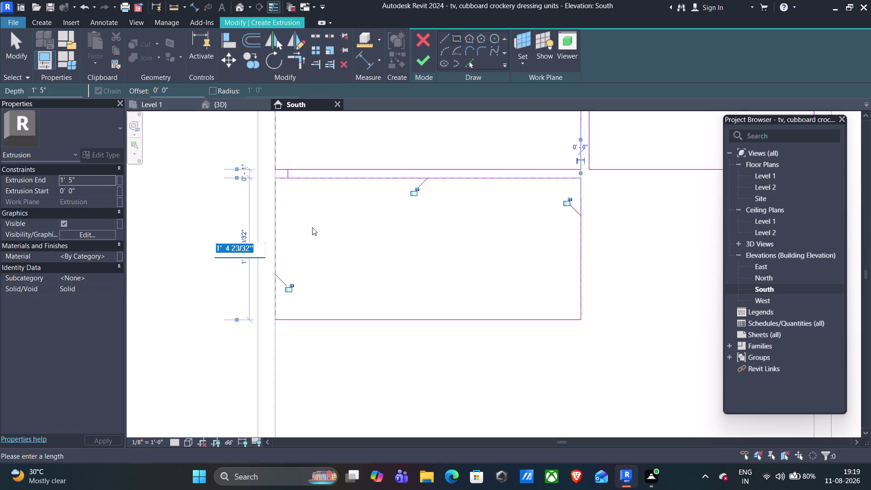
text(3')
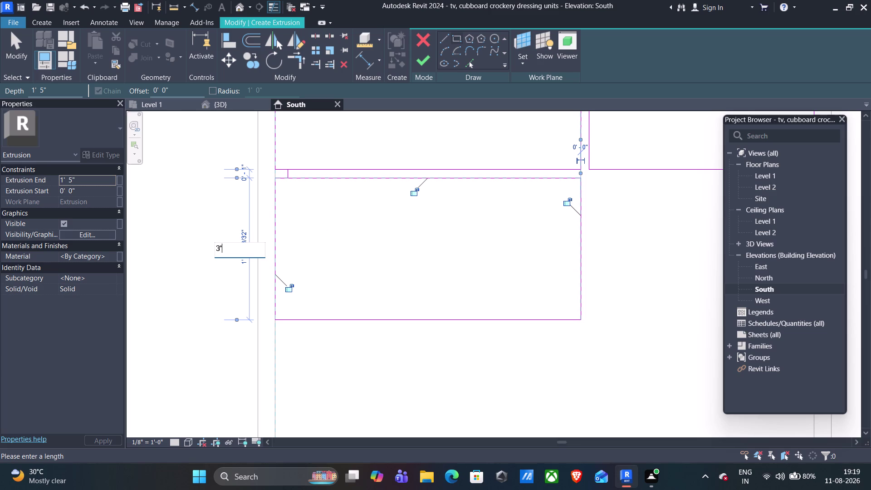
key(7)
key(period)
text(75")
key(Return)
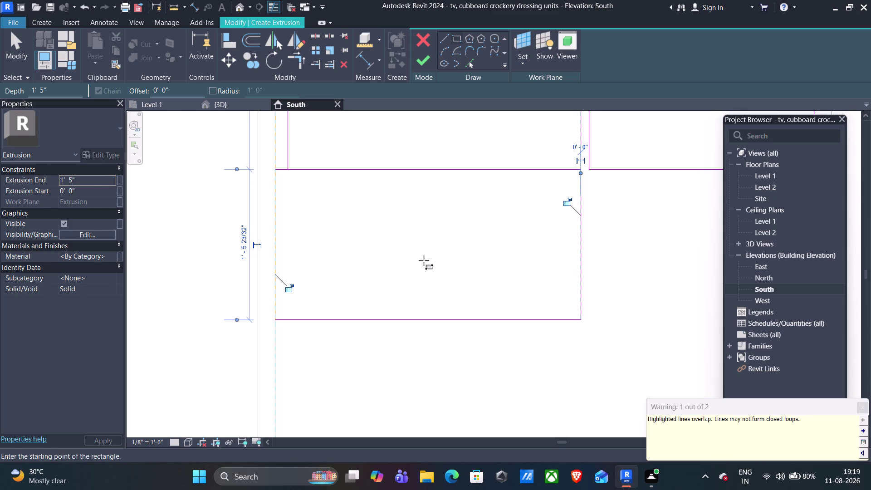
scroll(down, 3)
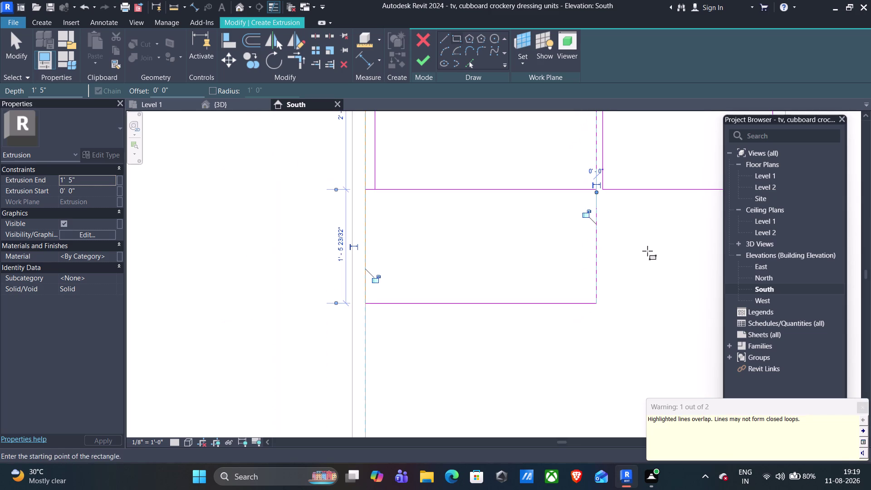
middle_drag(653, 239, 552, 348)
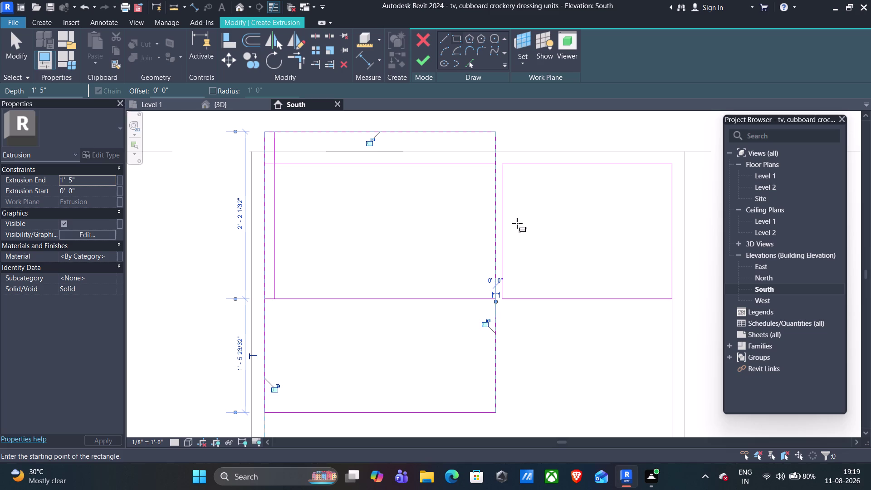
key(ctrl+z)
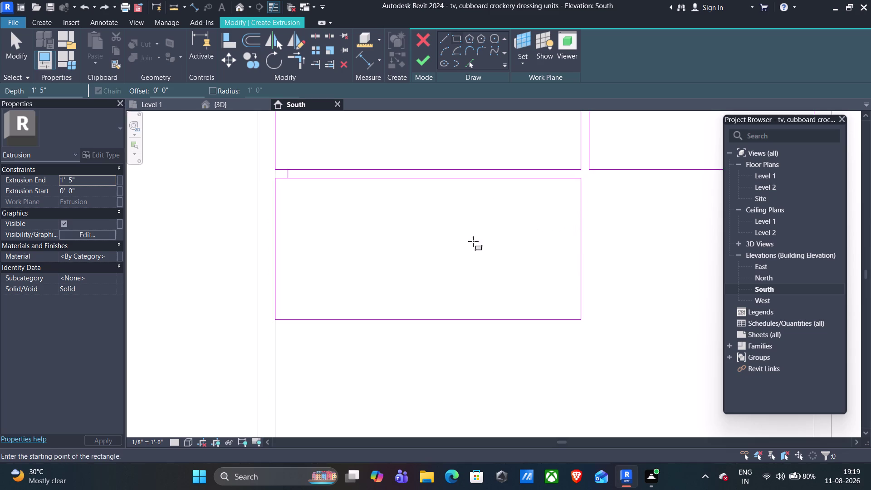
Undo the old rectangle and redraw the lower panel from the gap line's end.
key(ctrl+z)
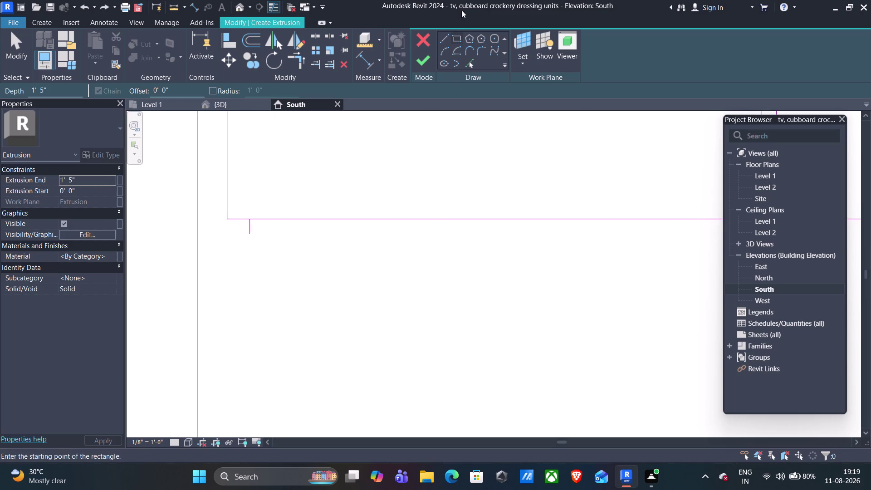
click(455, 41)
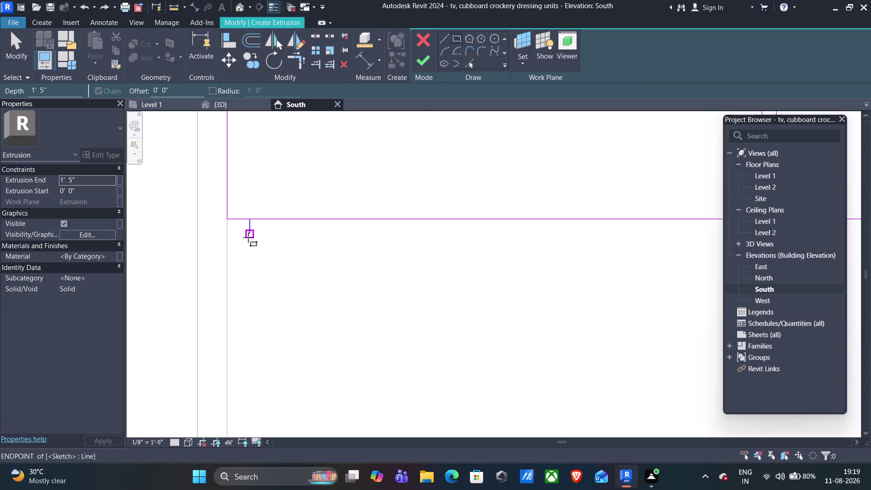
click(226, 235)
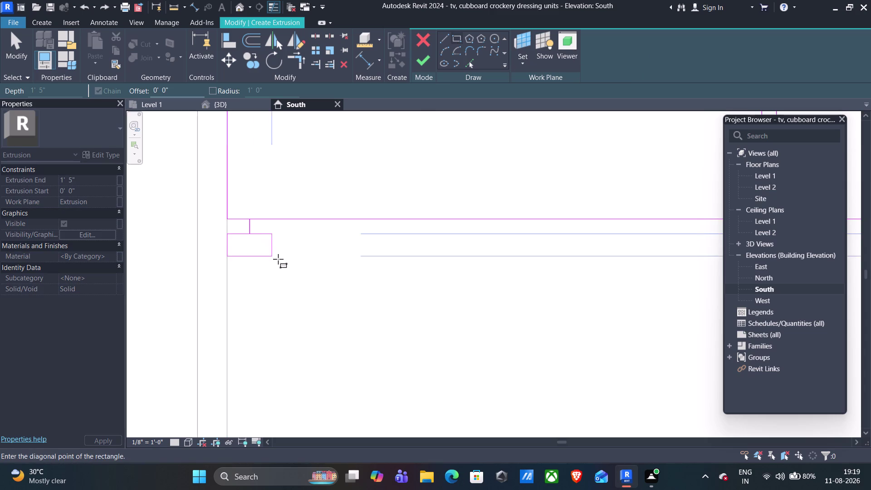
middle_drag(658, 420, 598, 302)
scroll(down, 3)
middle_drag(642, 352, 611, 240)
scroll(down, 3)
middle_drag(637, 381, 635, 387)
scroll(down, 3)
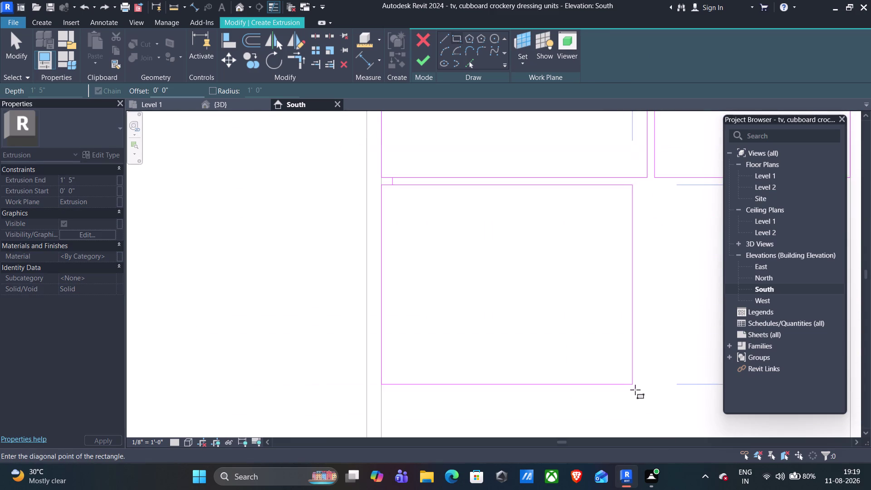
scroll(down, 3)
middle_drag(638, 392, 587, 224)
middle_drag(634, 299, 632, 368)
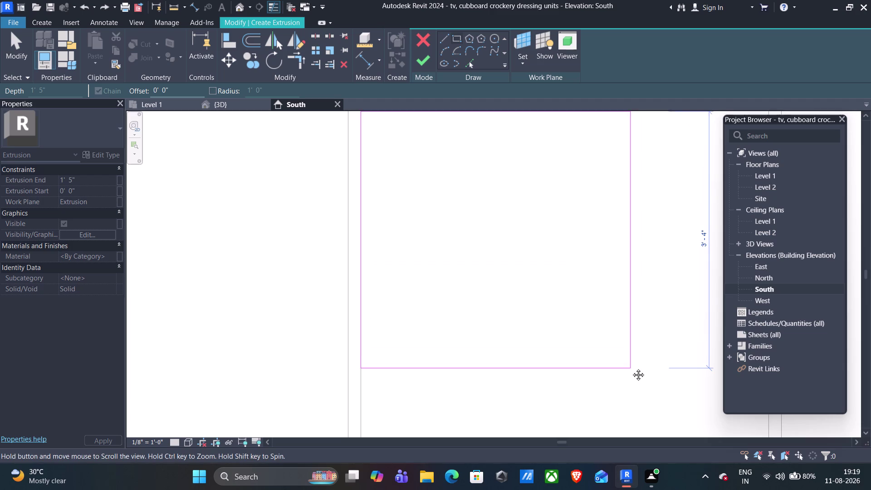
middle_drag(631, 368, 612, 389)
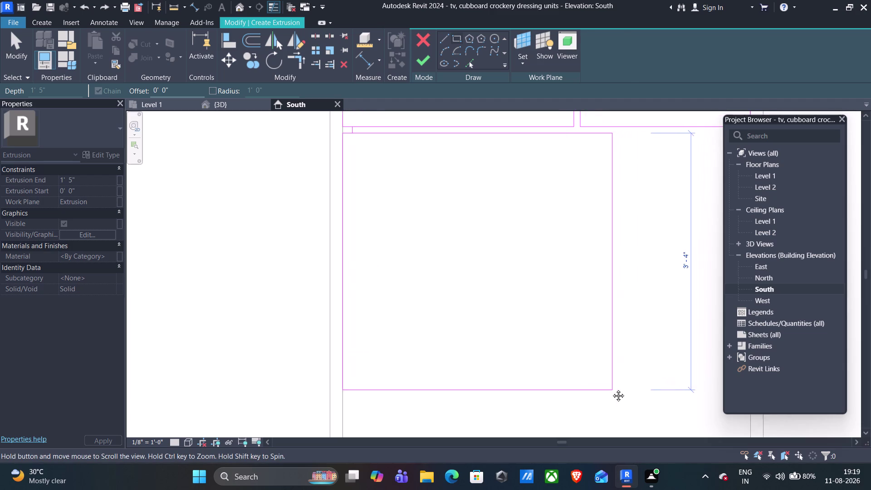
middle_drag(613, 389, 609, 388)
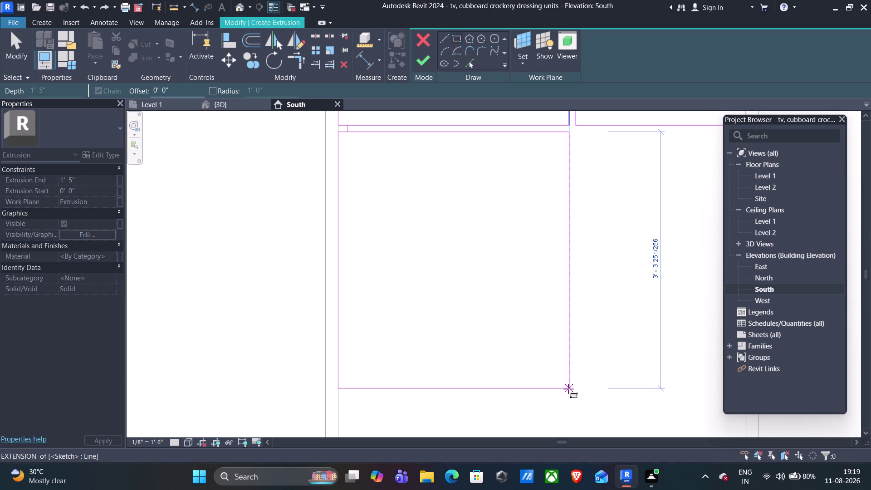
middle_drag(567, 396, 567, 306)
middle_click(567, 303)
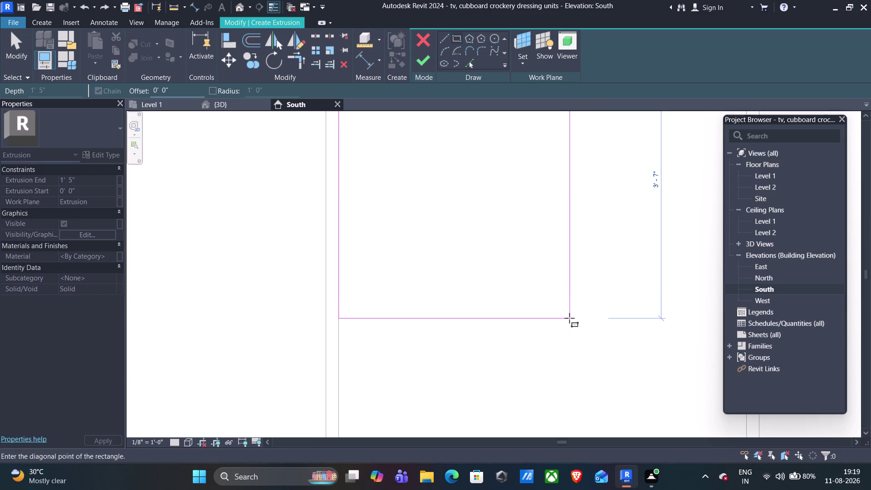
click(570, 322)
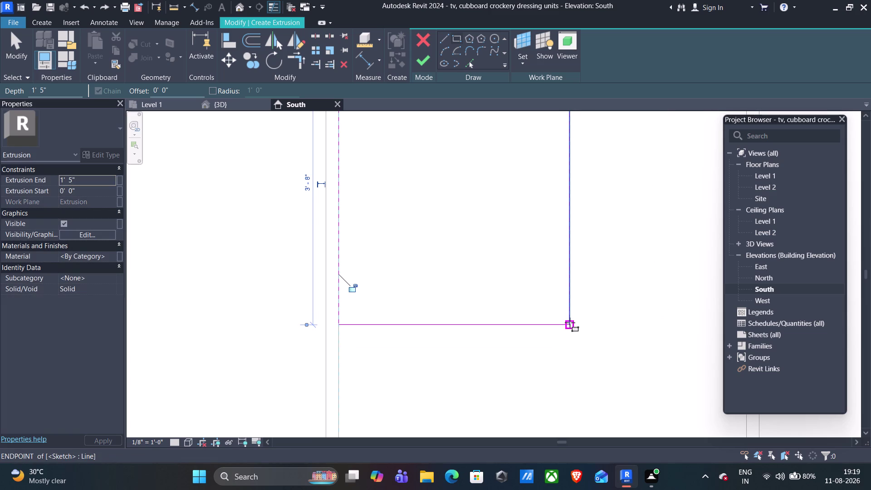
Set the lower-left panel's height to 3' 7 3/4" and finish editing it.
click(308, 181)
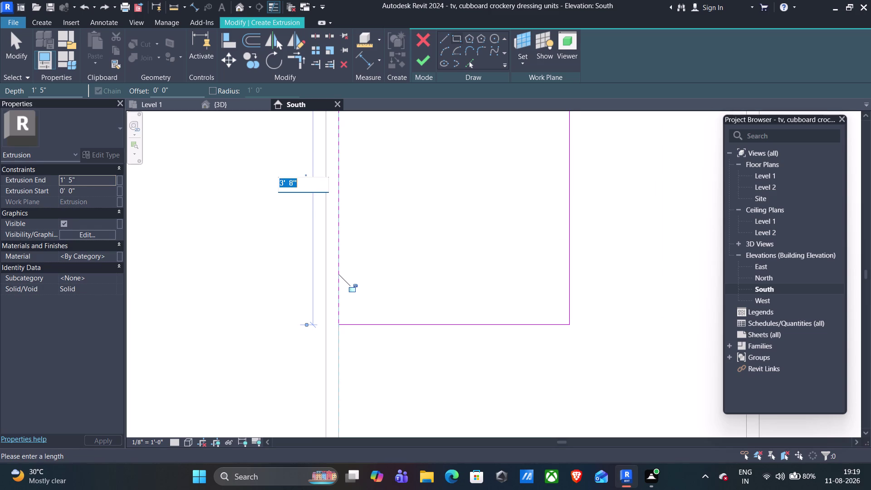
click(291, 184)
key(Right)
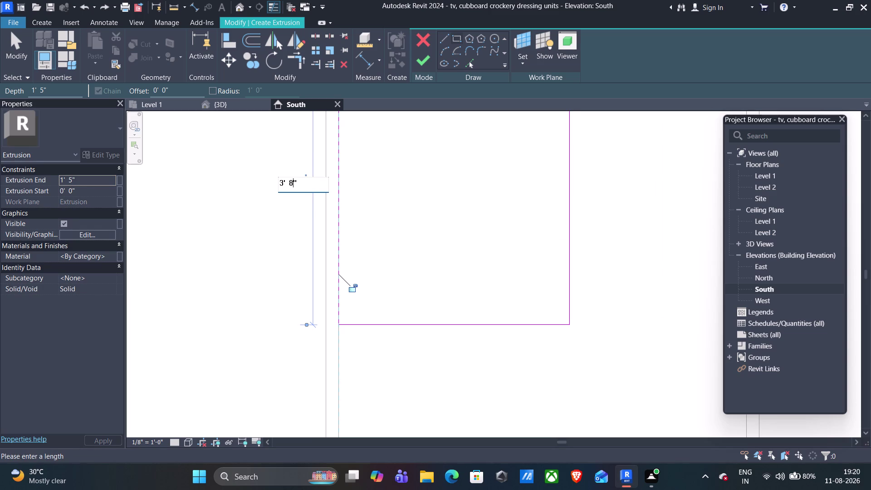
key(BackSpace)
text(7.)
text(75)
key(Return)
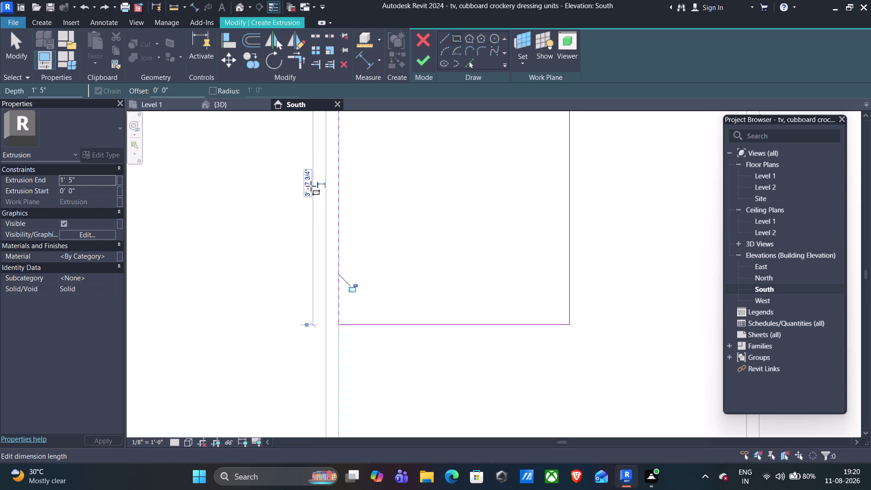
scroll(down, 3)
scroll(down, 3)
middle_drag(620, 202, 586, 256)
middle_drag(593, 228, 563, 255)
key(Escape)
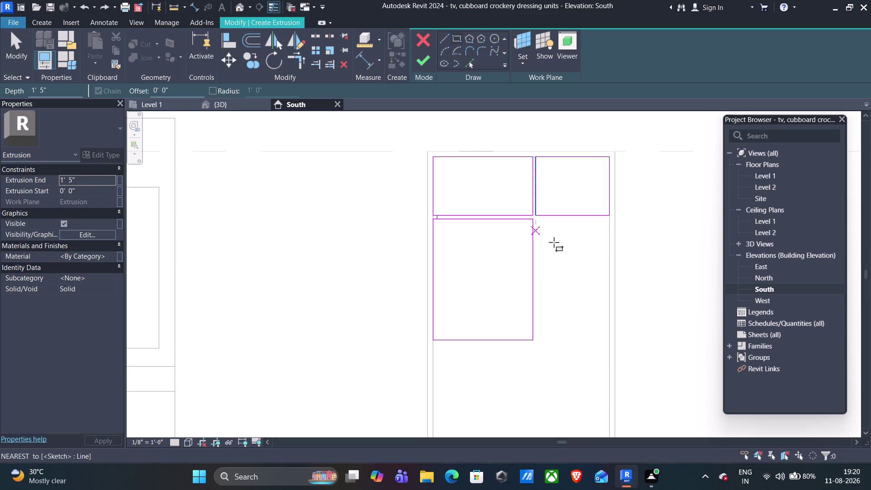
Draw a panel rectangle just below the upper-right panel, past the gap.
scroll(up, 3)
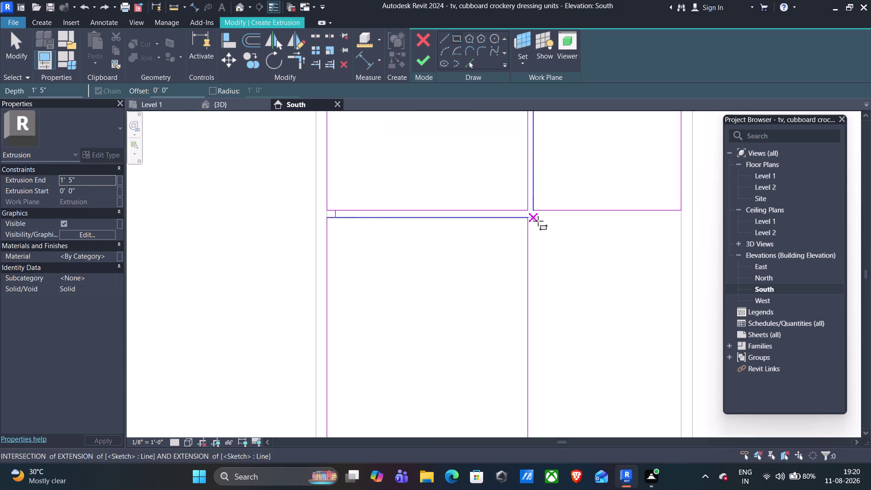
scroll(up, 3)
scroll(up, 3)
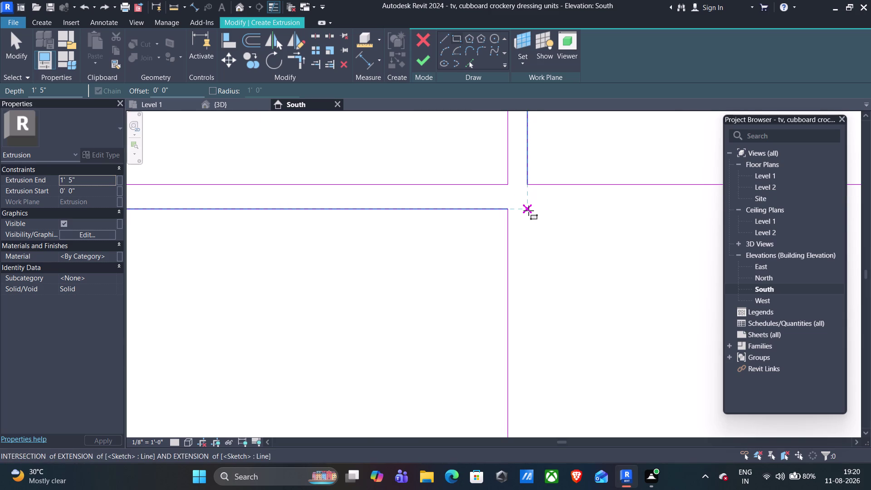
click(528, 209)
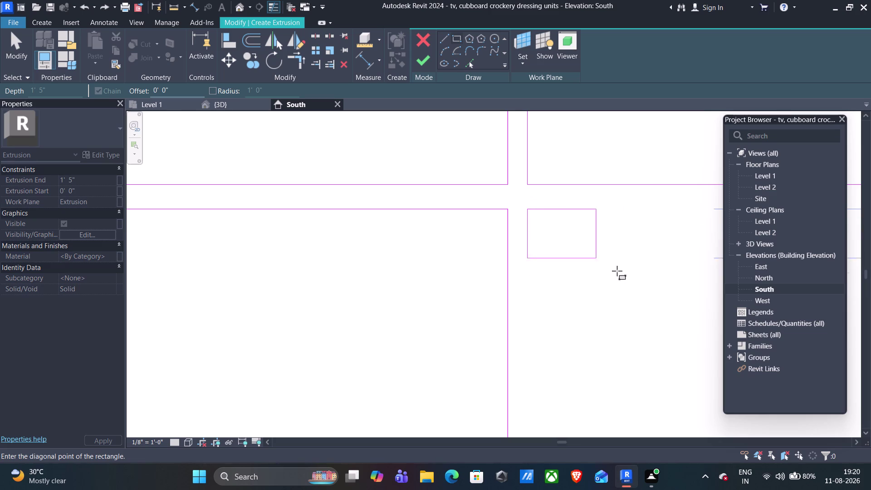
middle_drag(628, 281, 464, 201)
middle_drag(625, 254, 522, 246)
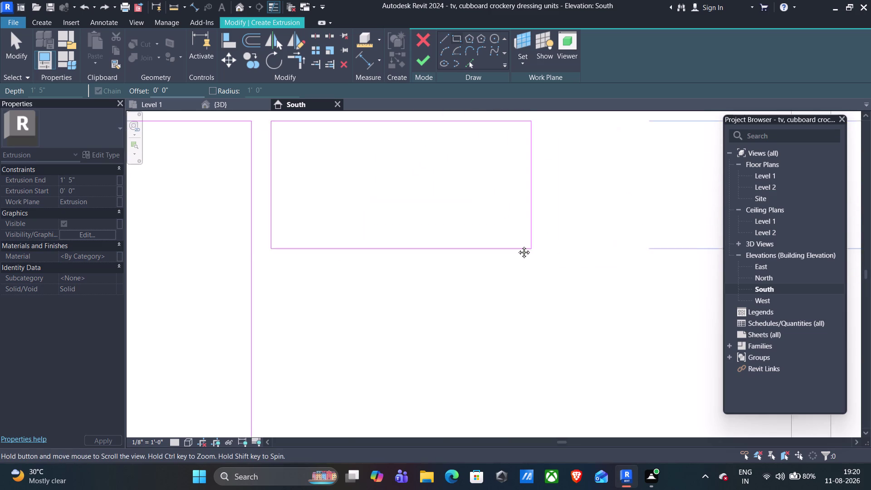
middle_drag(522, 246, 484, 236)
scroll(down, 3)
middle_drag(639, 264, 594, 259)
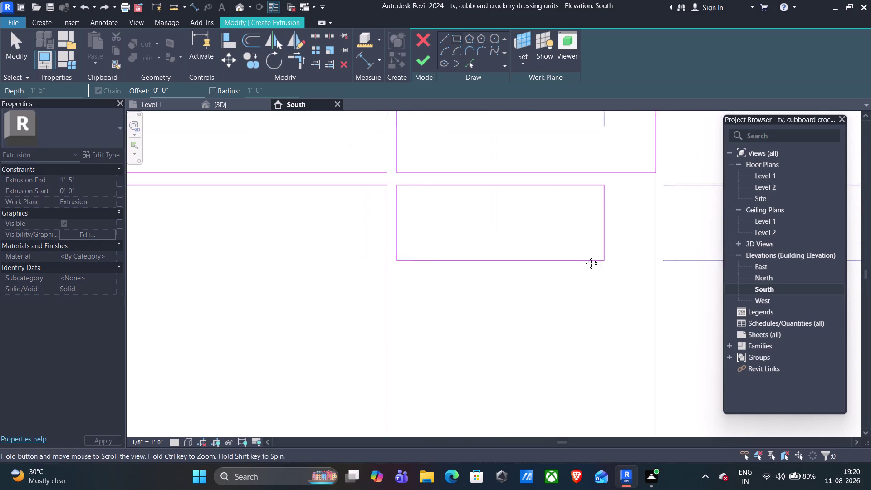
middle_drag(594, 258, 526, 245)
scroll(down, 3)
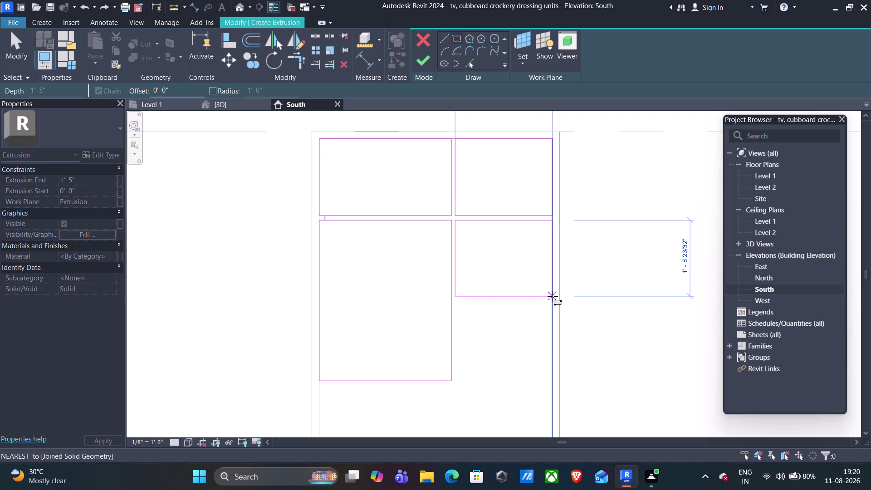
click(553, 298)
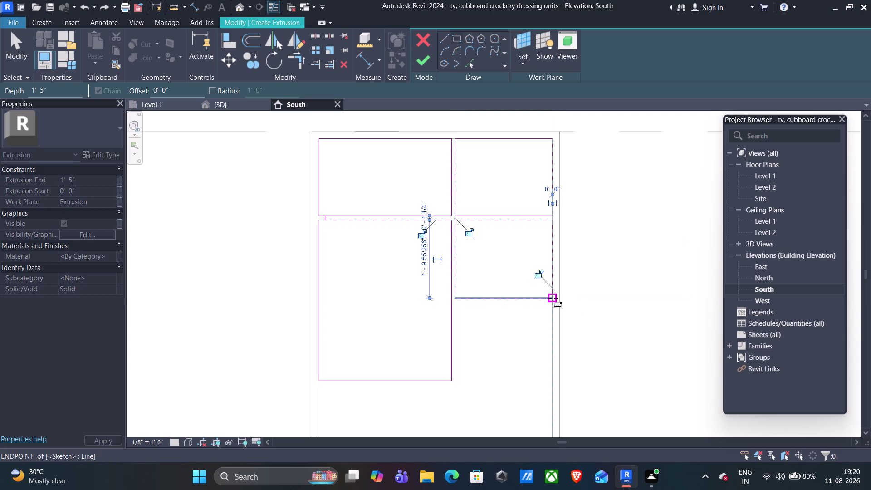
Set the new right-hand panel's height to 1'-9" and exit the Rectangle tool.
click(423, 258)
click(434, 258)
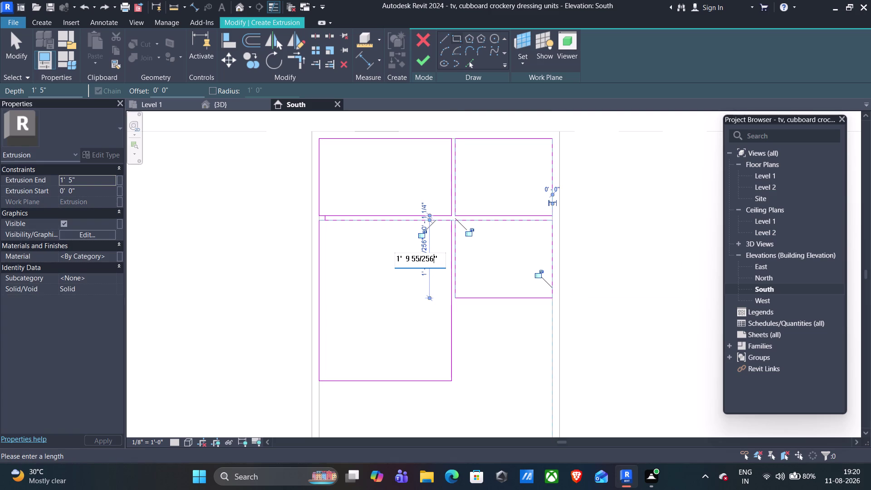
key(BackSpace)
key(BackSpace)
key(BackSpace)
key(BackSpace)
key(BackSpace)
key(BackSpace)
key(BackSpace)
key(Return)
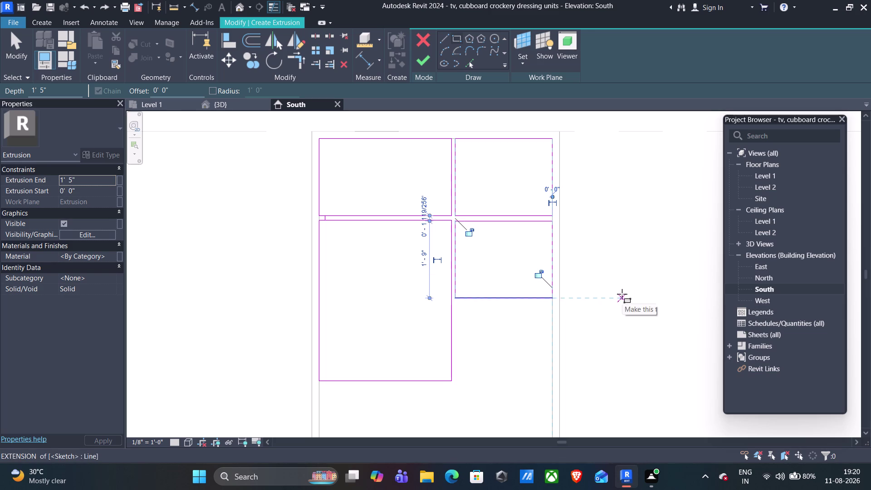
key(Escape)
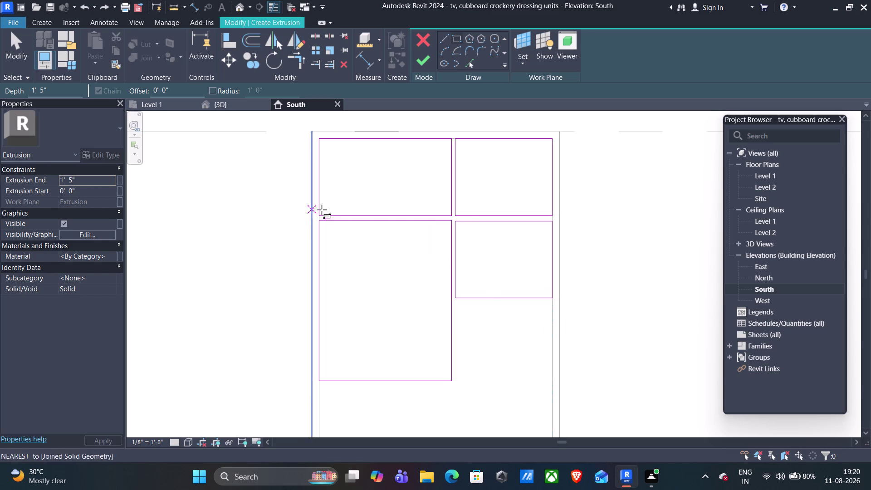
key(Escape)
scroll(up, 3)
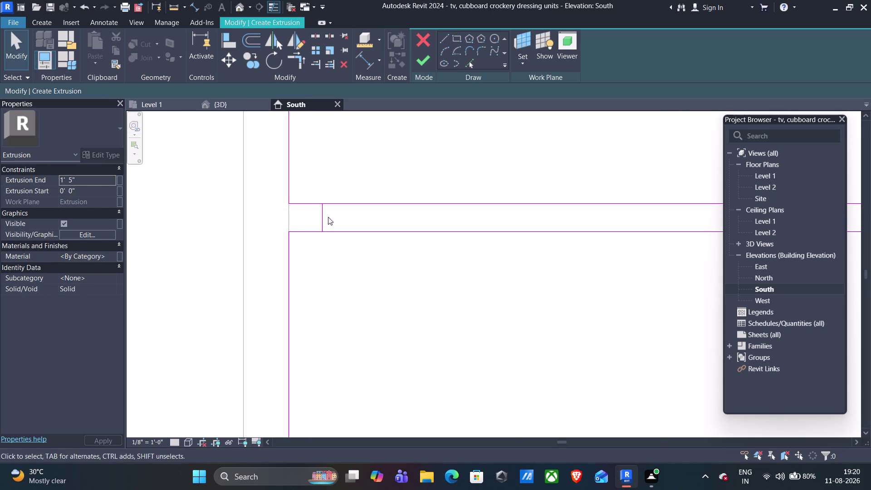
Delete the selected sketch lines and pan to see all panels.
click(322, 217)
key(Delete)
scroll(down, 3)
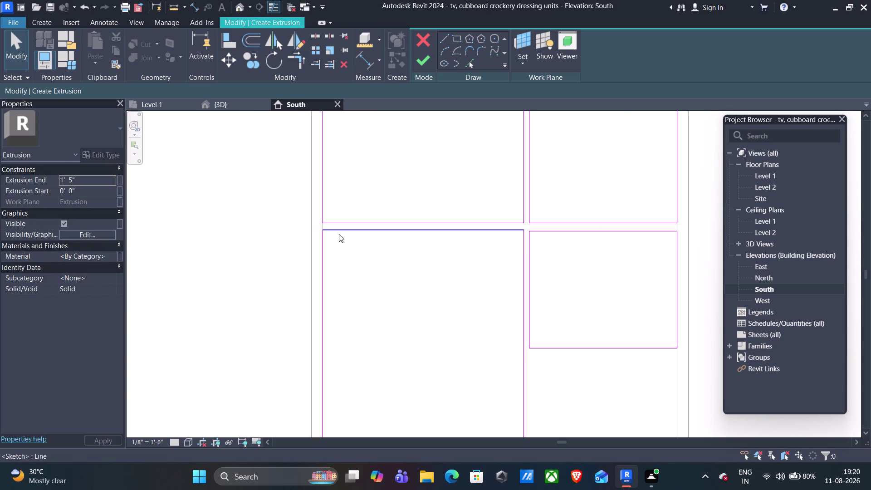
scroll(down, 3)
middle_drag(494, 329, 346, 298)
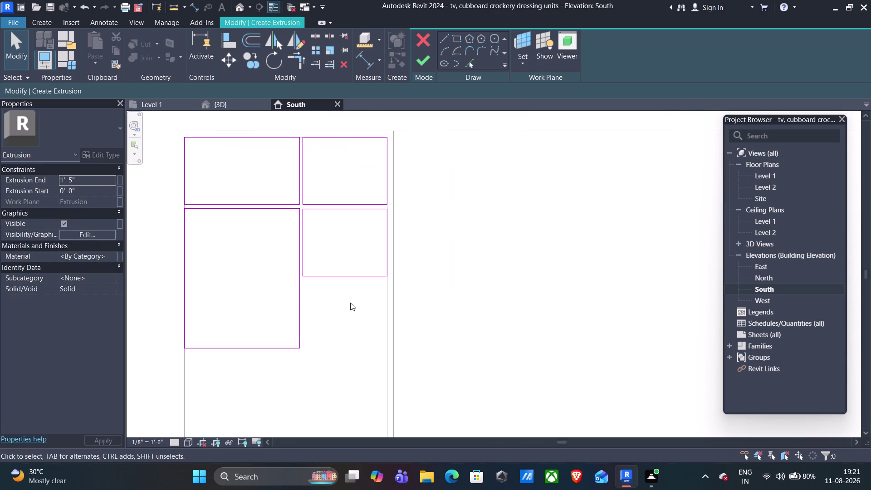
scroll(up, 3)
scroll(up, 3)
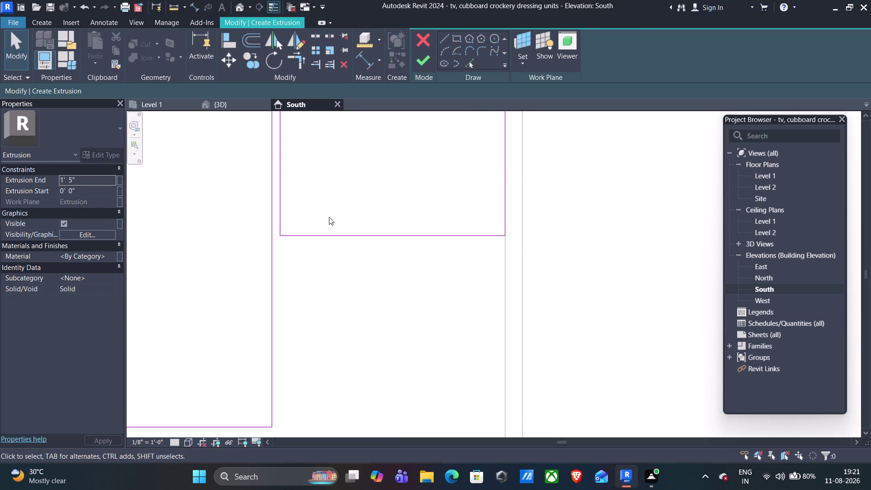
Draw a 1" guide line below the panel's lower-left corner and start a rectangle at its end.
click(443, 40)
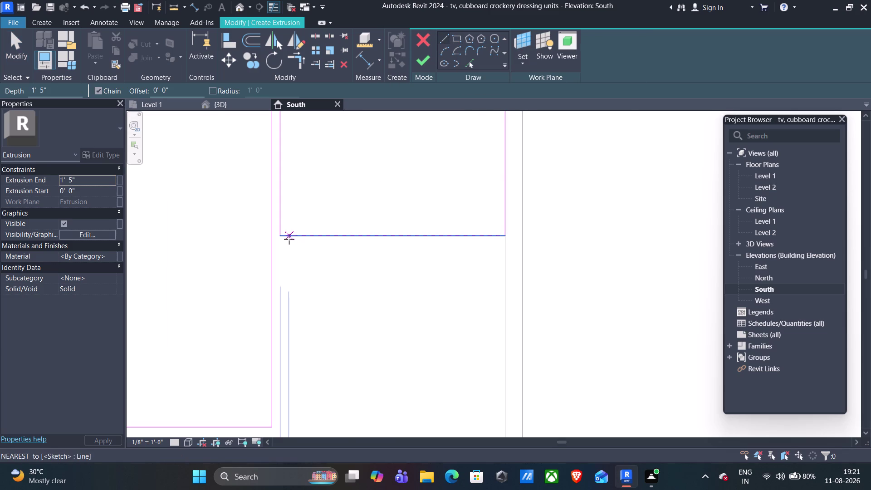
scroll(up, 3)
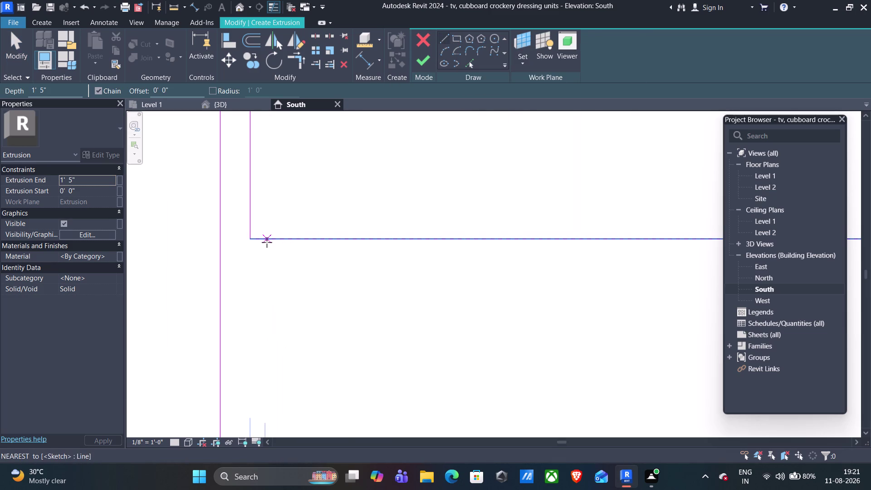
click(267, 243)
text(1)
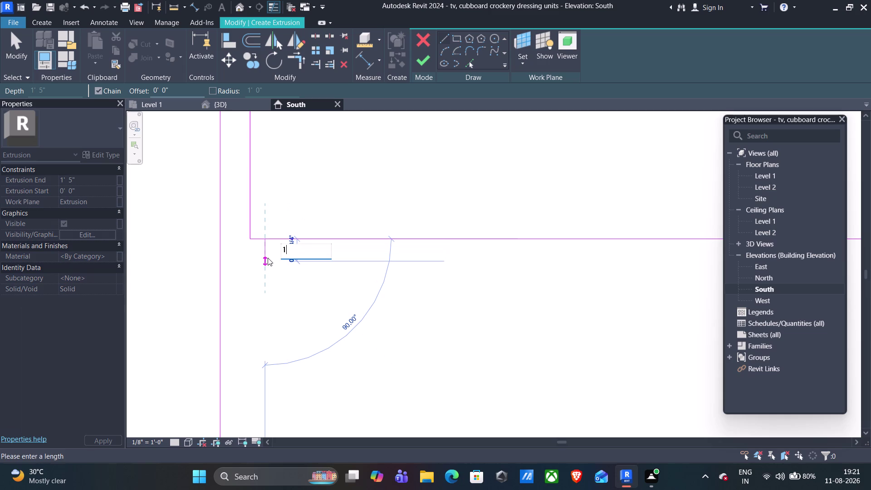
text(")
key(Return)
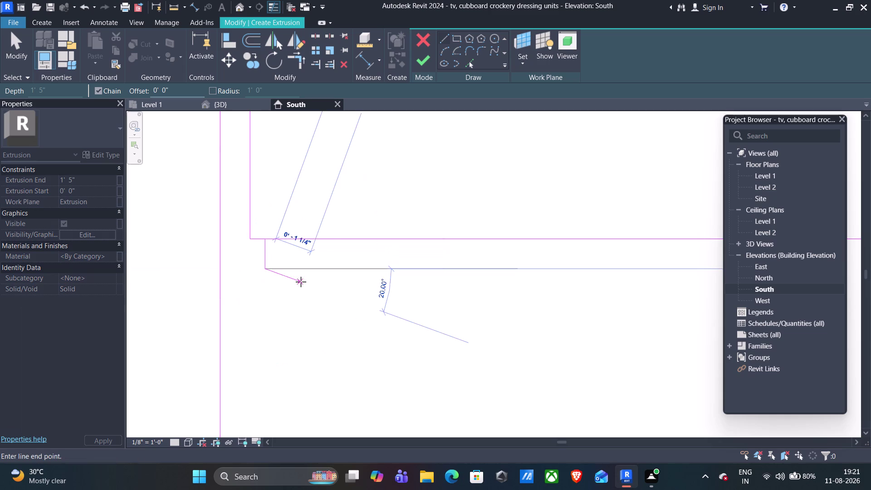
key(Escape)
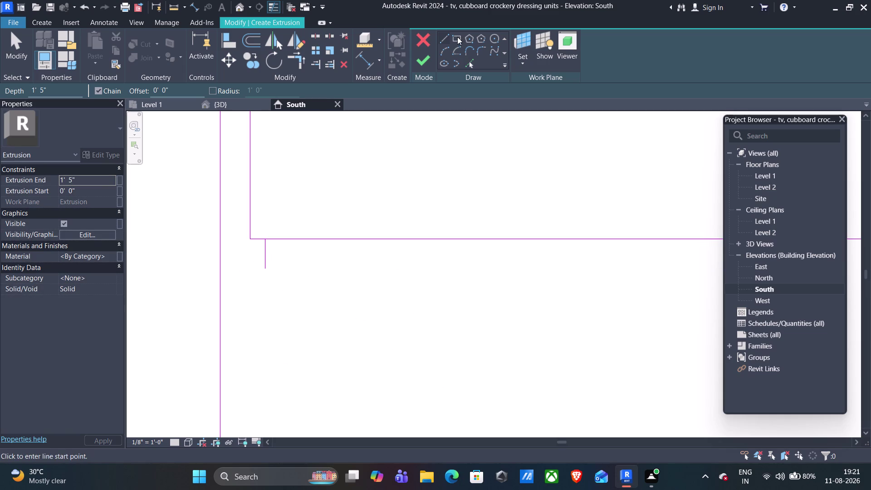
click(458, 37)
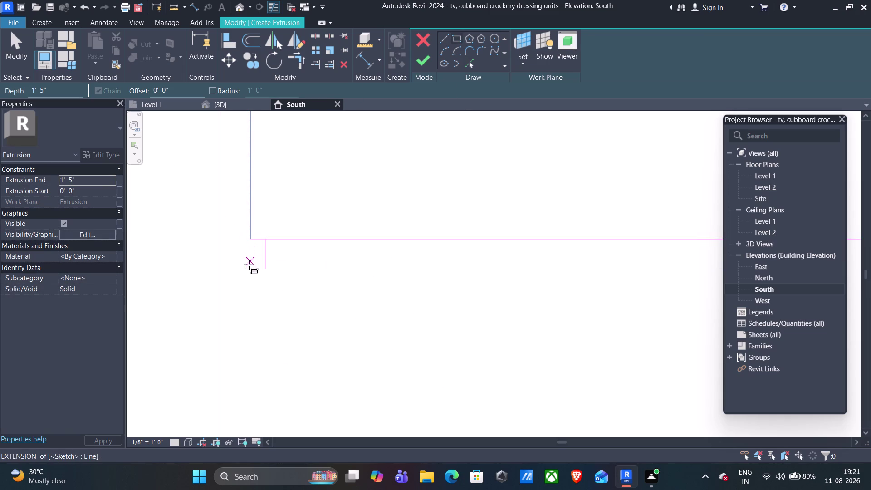
click(249, 267)
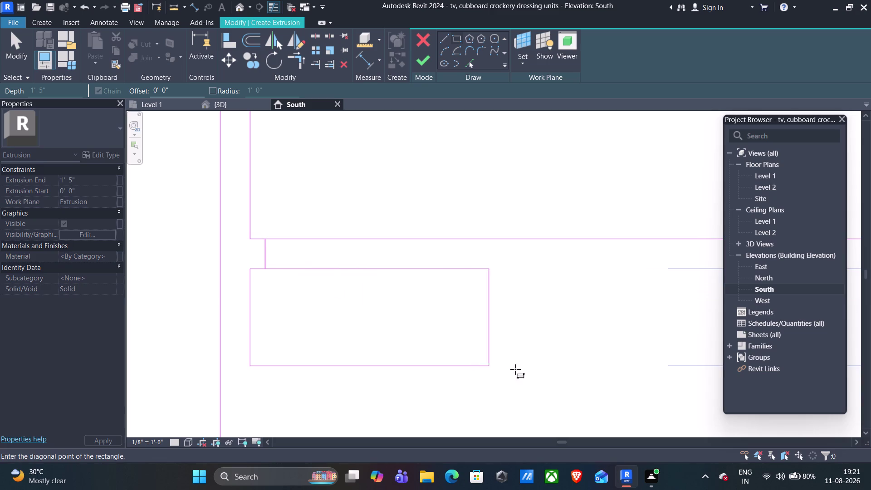
Draw the third right-hand panel from the guide line down to the tall left panel's bottom edge.
middle_drag(545, 376, 319, 189)
scroll(down, 3)
scroll(down, 3)
scroll(down, 3)
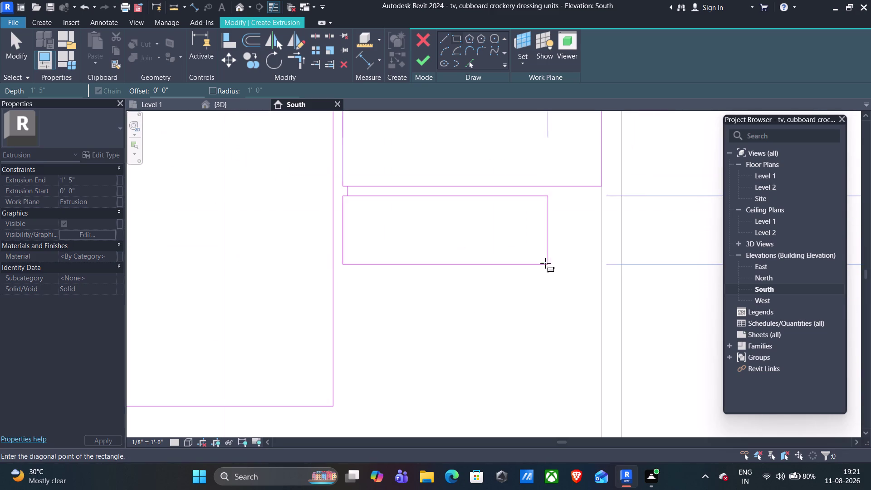
scroll(down, 3)
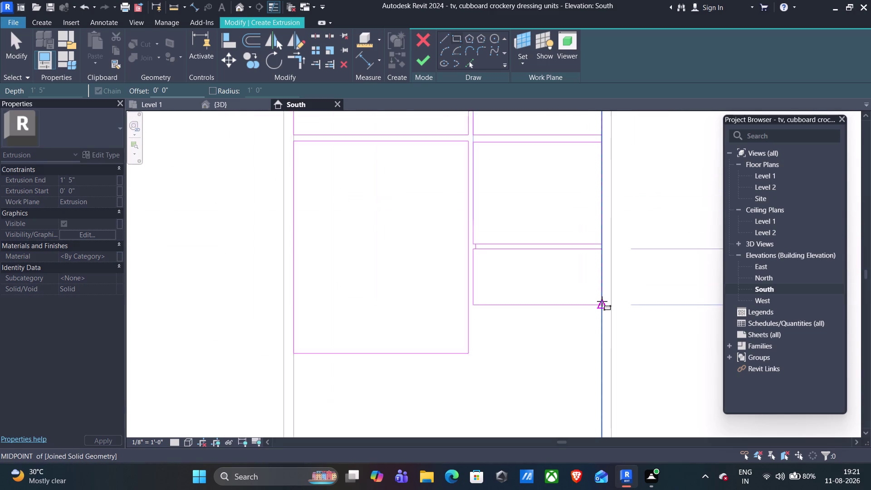
scroll(down, 3)
scroll(down, 3)
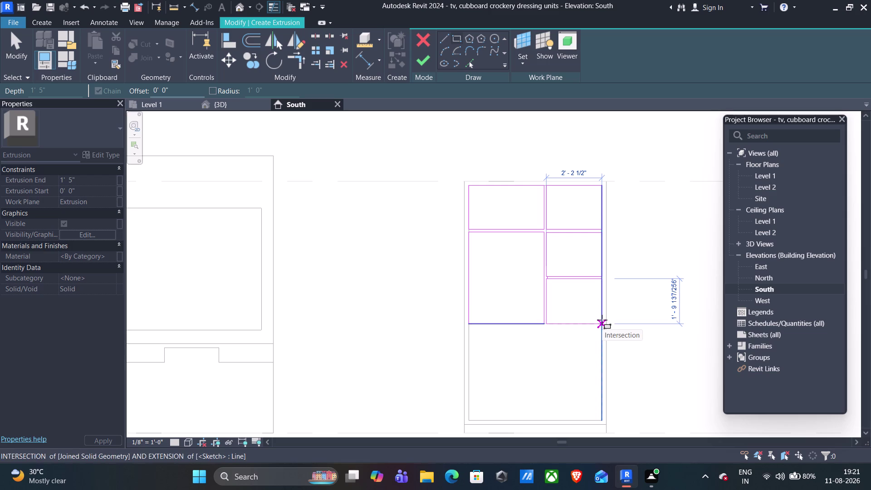
scroll(up, 3)
scroll(up, 3)
scroll(up, 3)
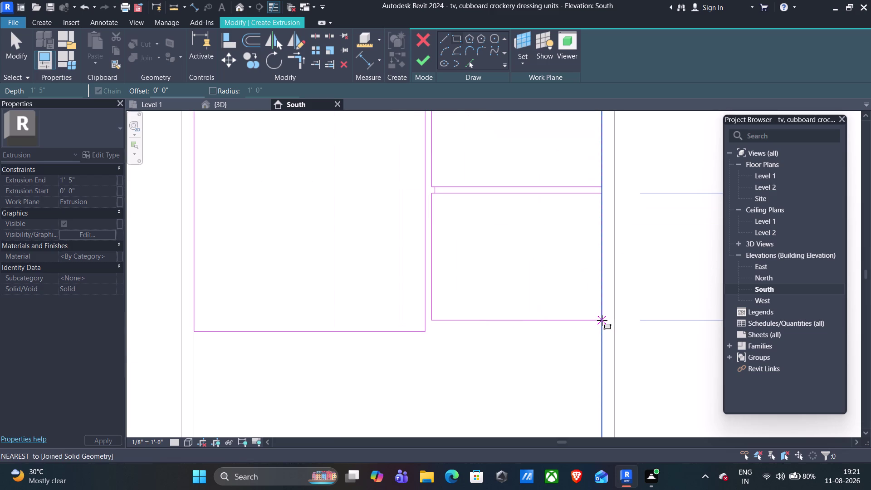
scroll(up, 3)
scroll(down, 3)
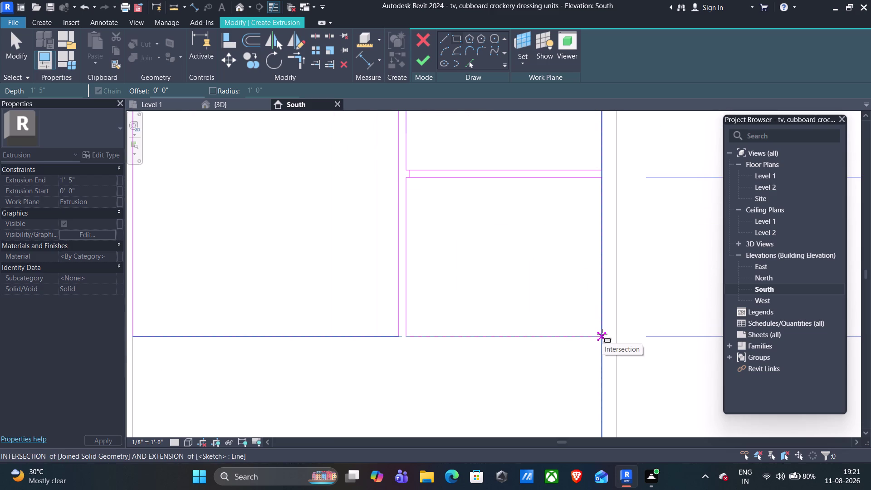
click(602, 334)
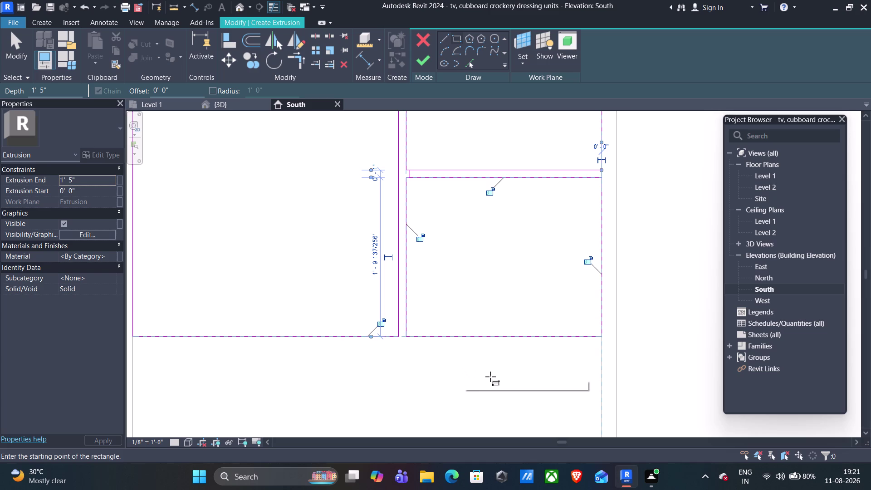
key(Escape)
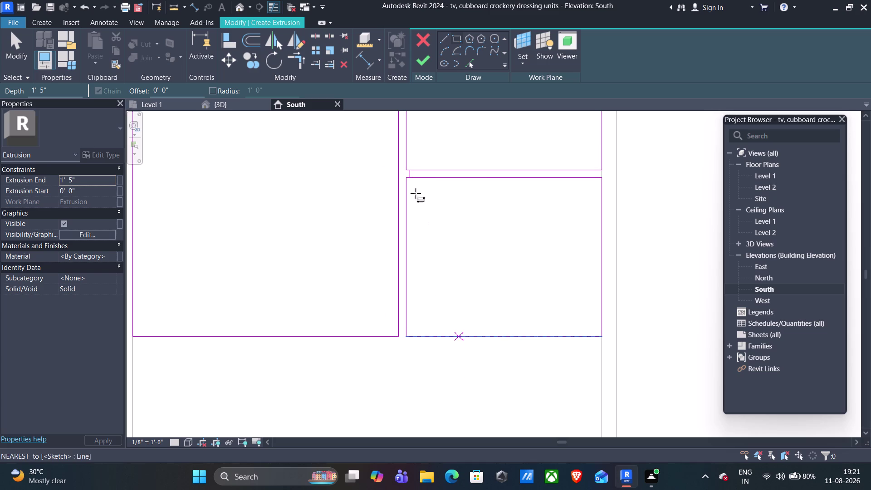
scroll(up, 3)
scroll(up, 3)
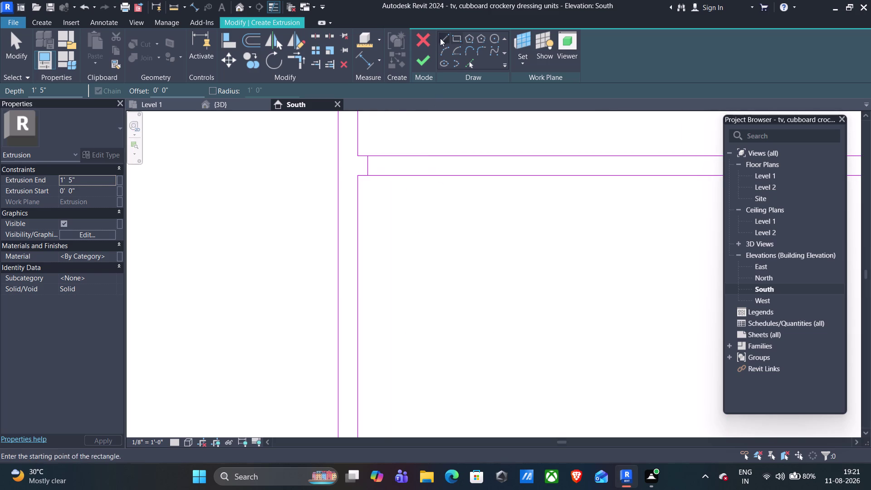
Draw a 1" gap line down from the upper panel's corner.
click(446, 34)
scroll(down, 3)
middle_drag(422, 269, 401, 136)
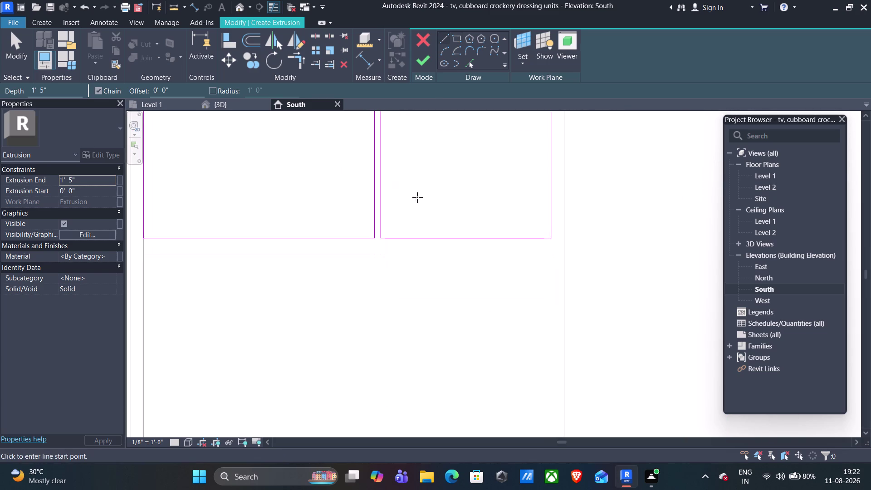
scroll(up, 3)
scroll(up, 3)
click(375, 238)
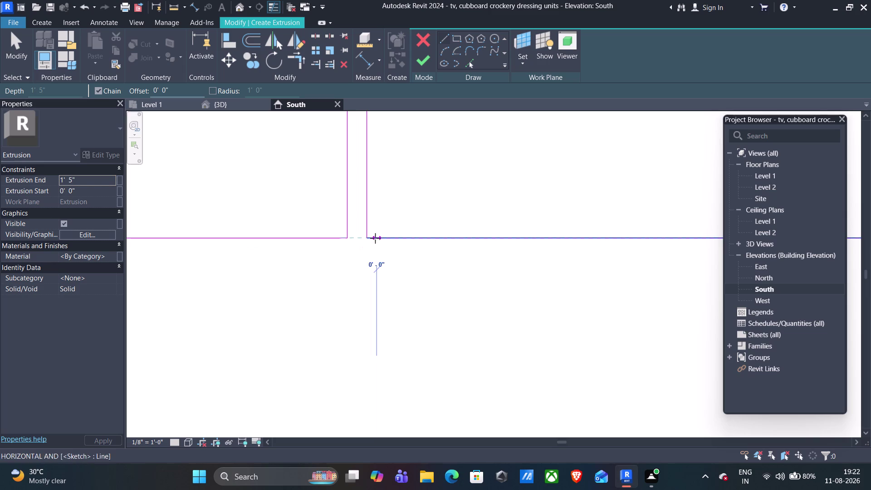
text(1")
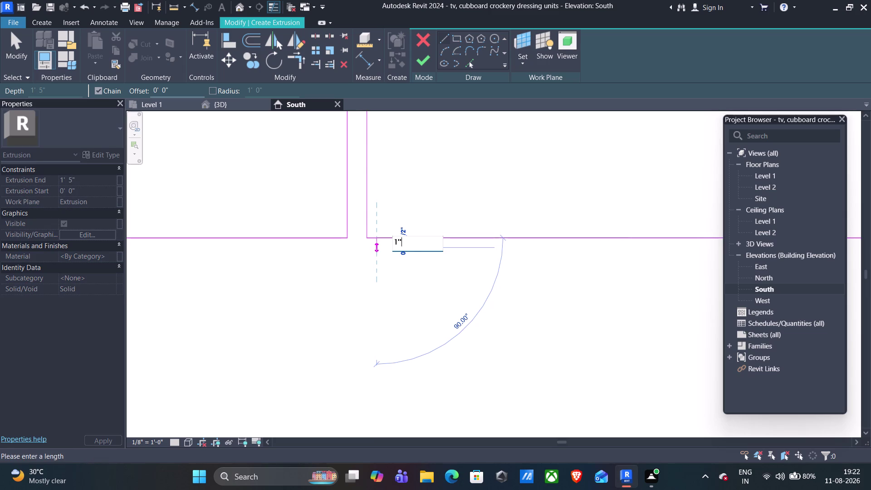
key(Return)
key(Escape)
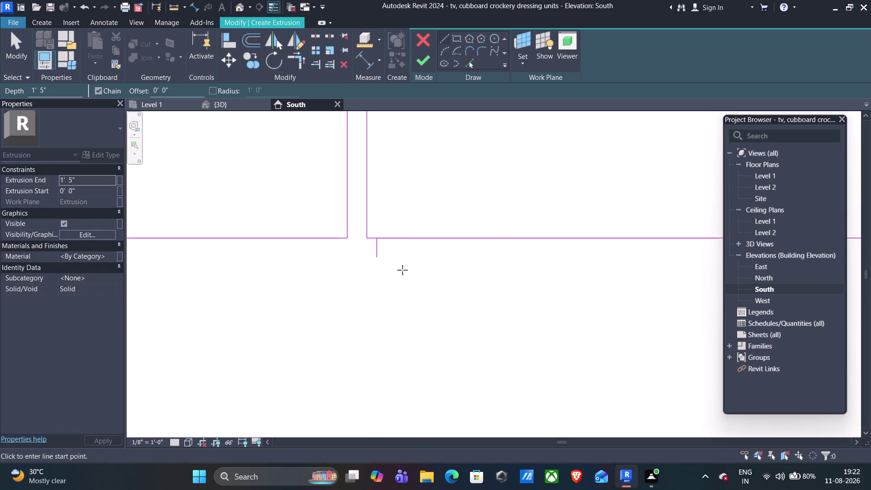
Start a new panel rectangle at the gap line's end.
scroll(down, 3)
scroll(down, 3)
middle_drag(409, 292, 296, 222)
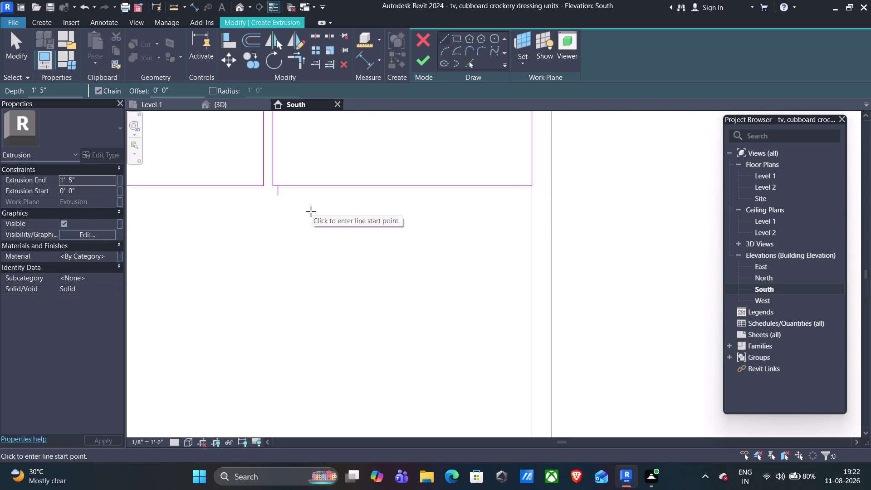
click(459, 38)
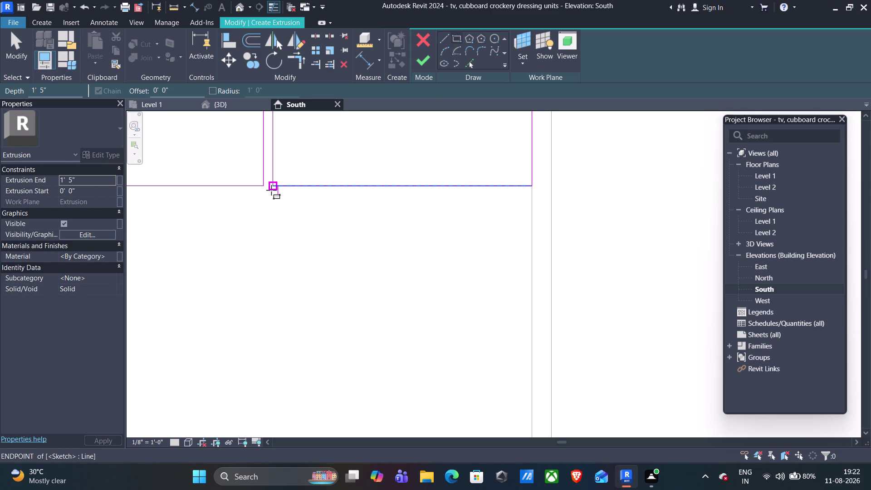
scroll(up, 3)
scroll(up, 3)
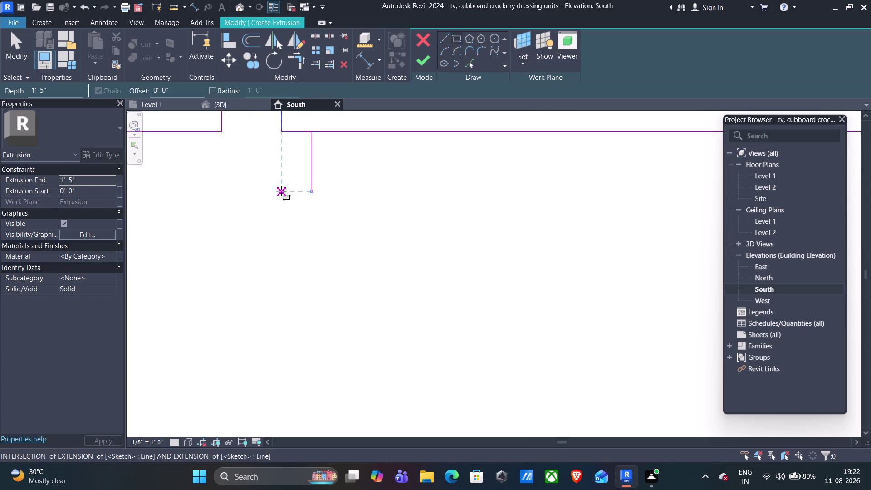
click(281, 191)
scroll(down, 3)
Place the far corner of the new panel rectangle beneath the upper panel.
scroll(down, 3)
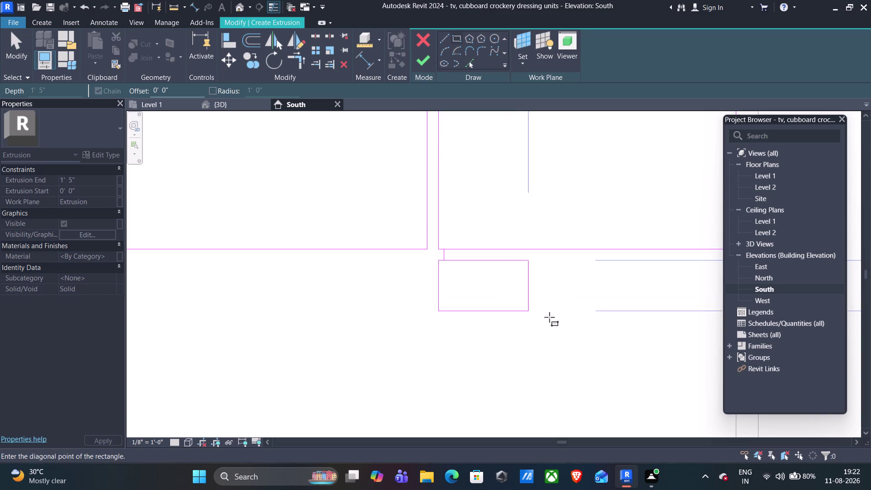
middle_drag(549, 317, 361, 186)
scroll(down, 3)
scroll(down, 3)
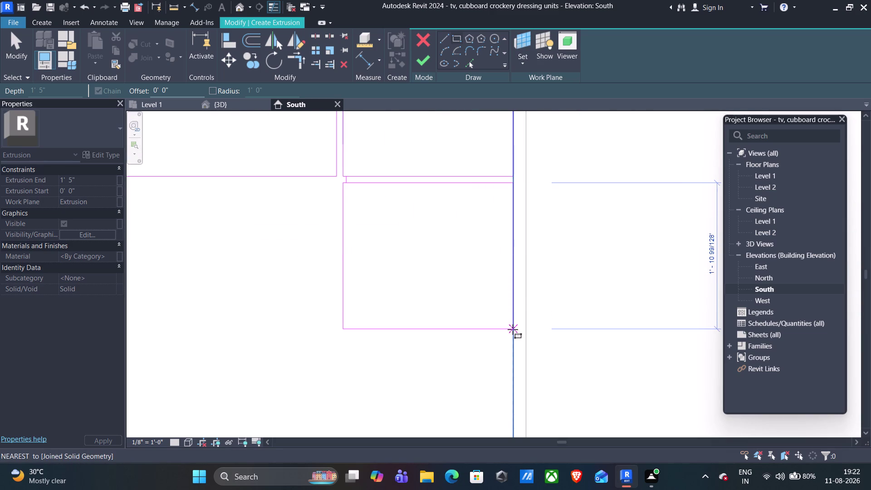
click(513, 327)
Change the new panel's height to 1'-9".
click(310, 242)
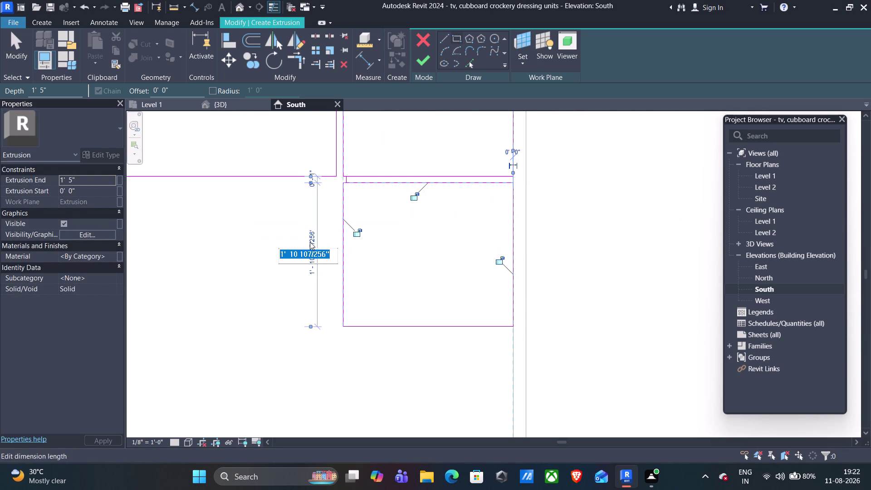
click(326, 253)
drag(326, 253, 308, 253)
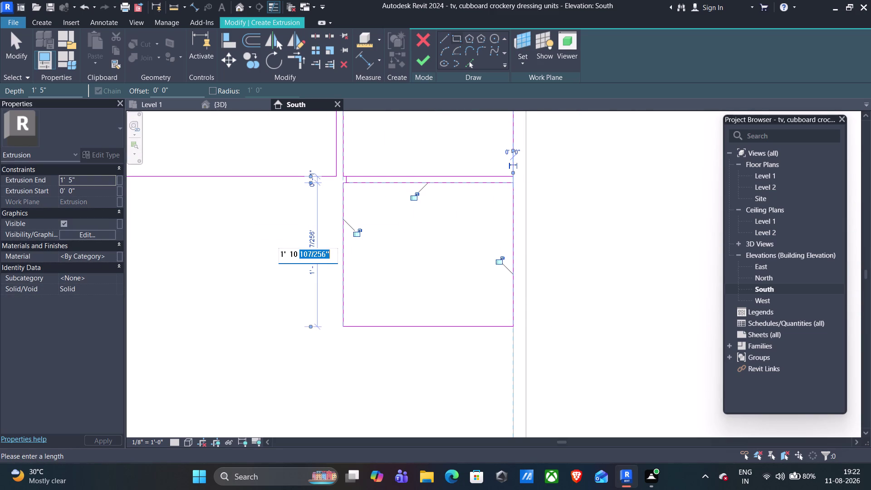
drag(307, 253, 294, 254)
key(BackSpace)
key(9)
key(shift+quotedbl)
key(Return)
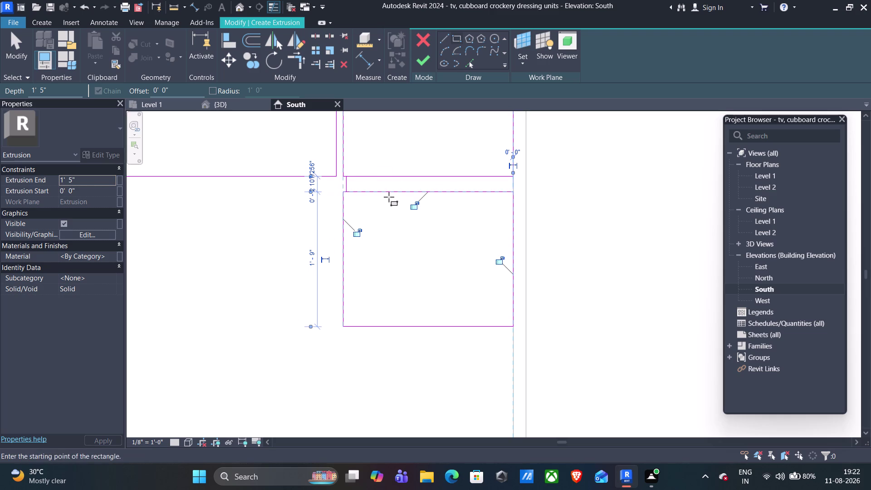
Undo the last three sketch changes, reverting the height edit.
key(ctrl+z)
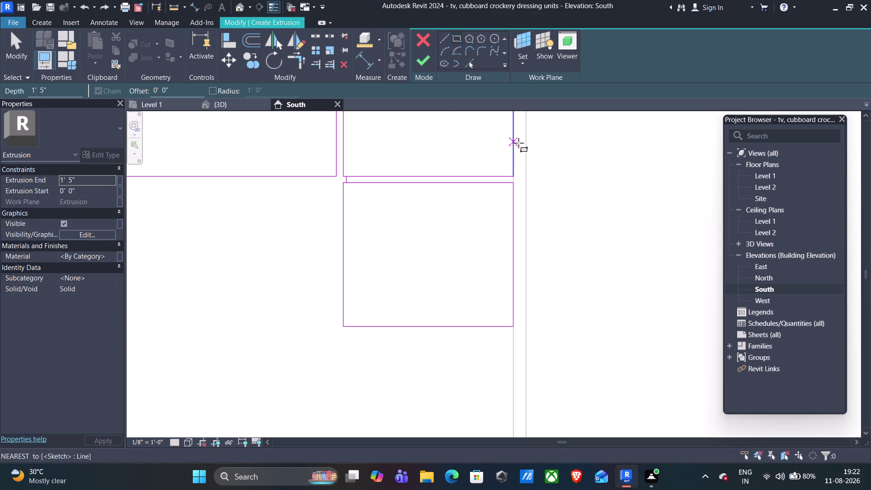
key(ctrl+z)
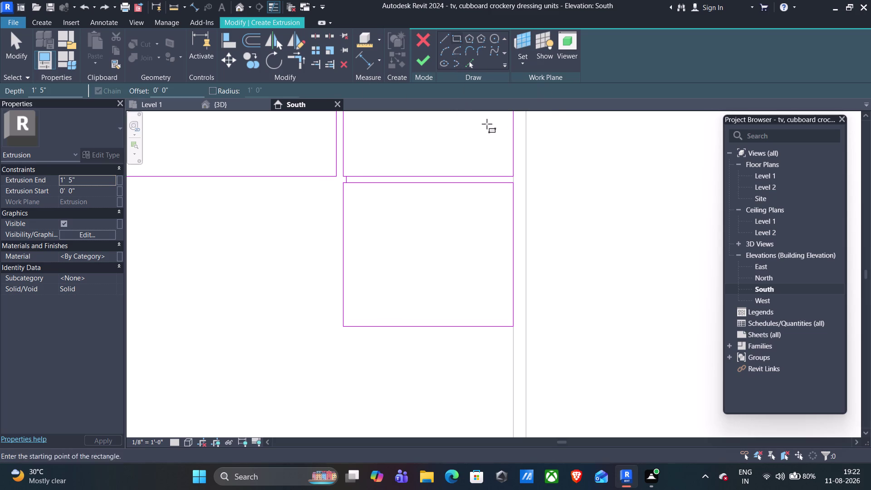
key(ctrl+z)
scroll(down, 3)
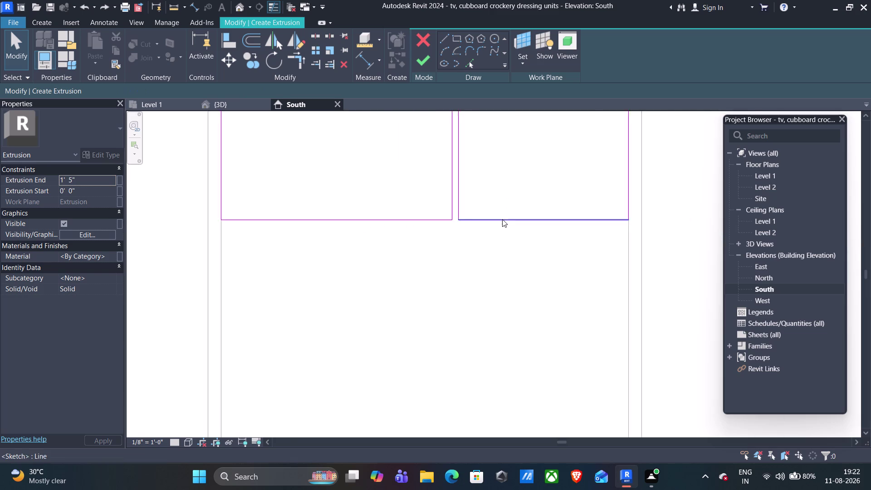
Draw a short gap line below the door panel to space the drawer column.
scroll(down, 3)
middle_drag(511, 236, 448, 255)
click(444, 41)
scroll(up, 3)
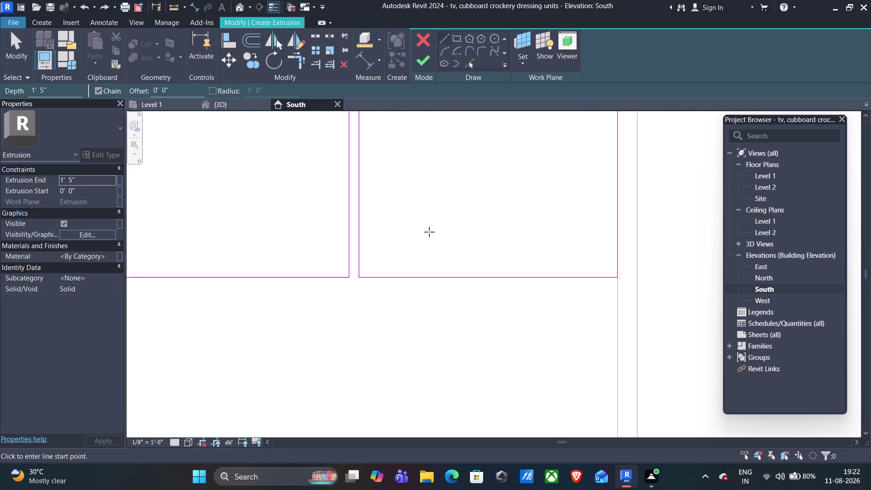
scroll(up, 3)
click(305, 304)
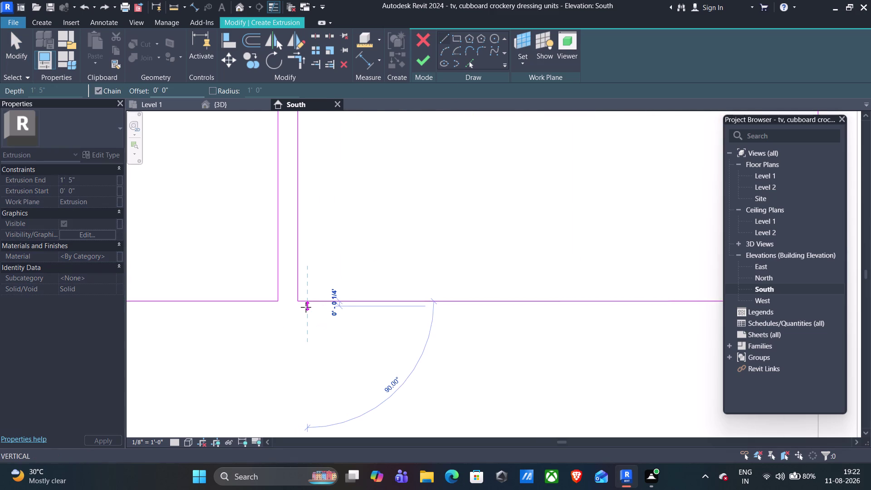
key(1)
key(shift+quotedbl)
key(Return)
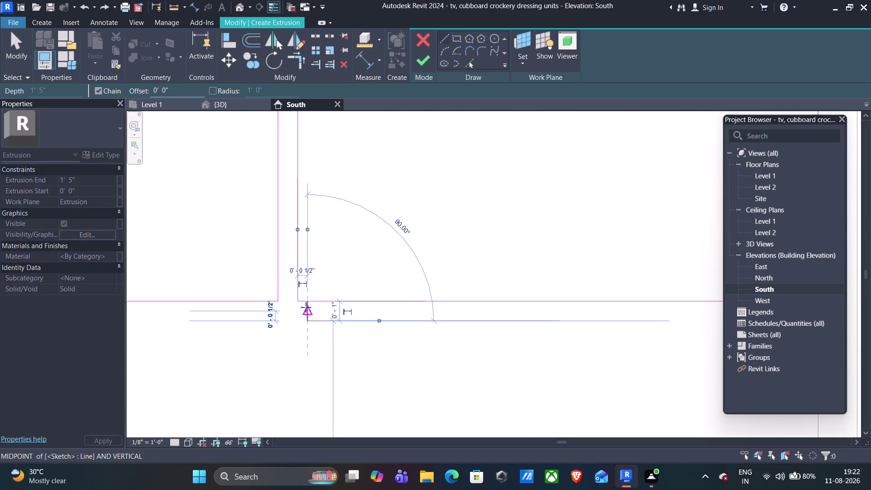
key(Escape)
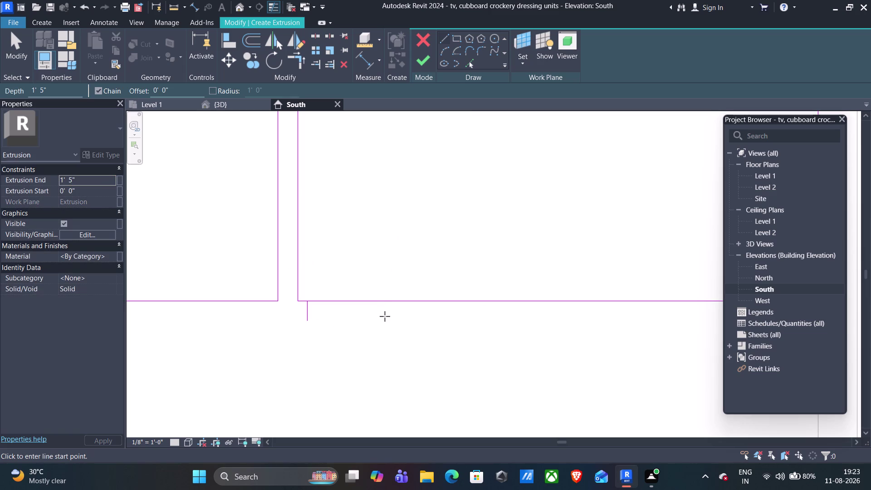
Sketch a drawer panel rectangle below the gap, snapping its corners to the edge geometry.
click(453, 34)
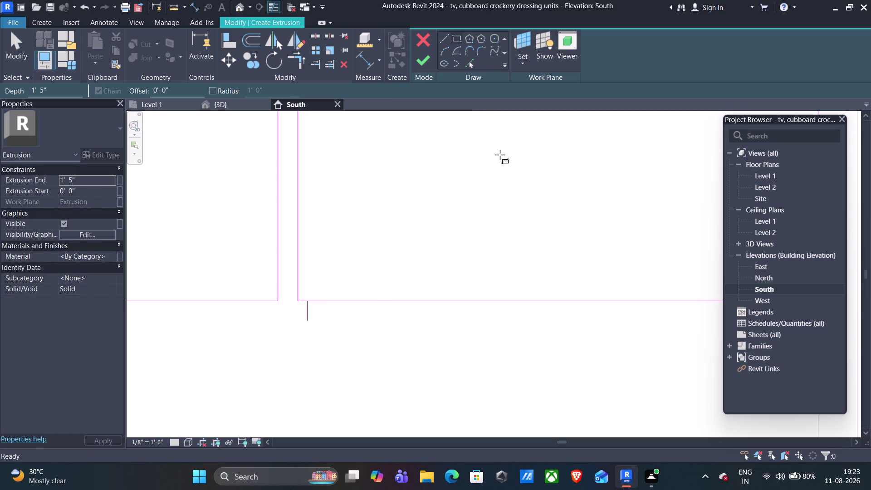
click(297, 321)
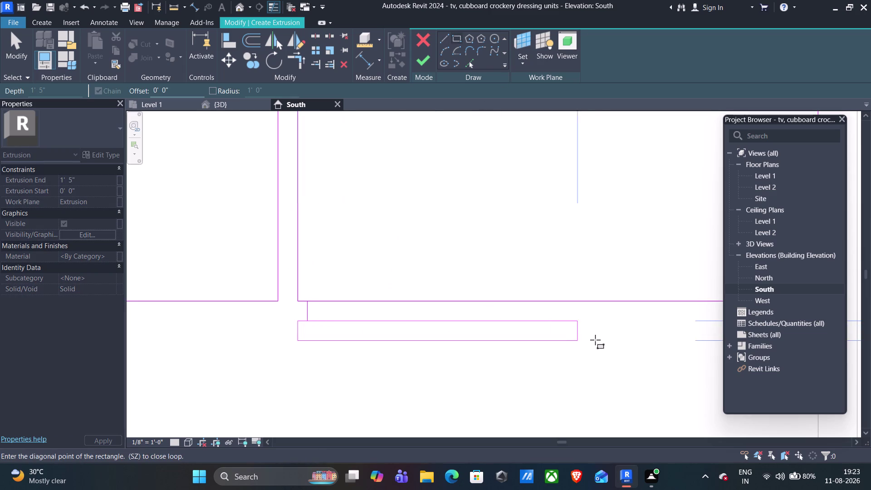
scroll(down, 3)
scroll(down, 3)
middle_drag(621, 357, 344, 272)
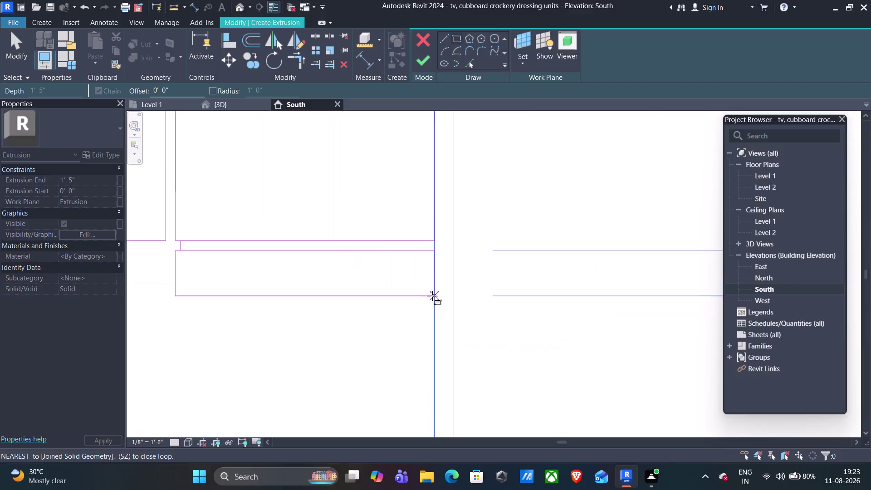
scroll(down, 3)
scroll(down, 3)
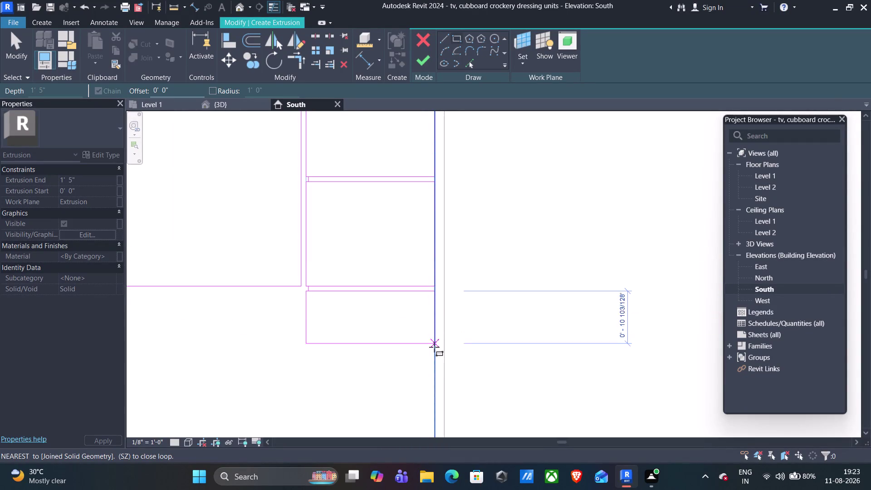
scroll(down, 3)
scroll(down, 3)
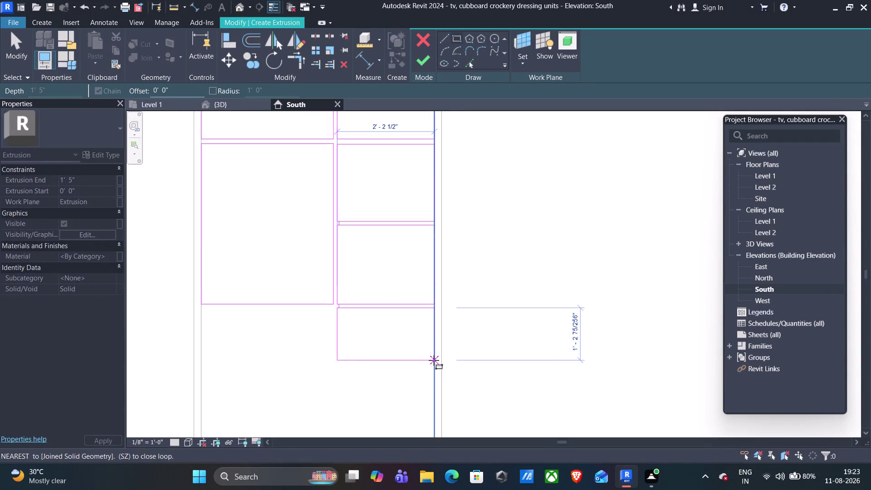
scroll(down, 3)
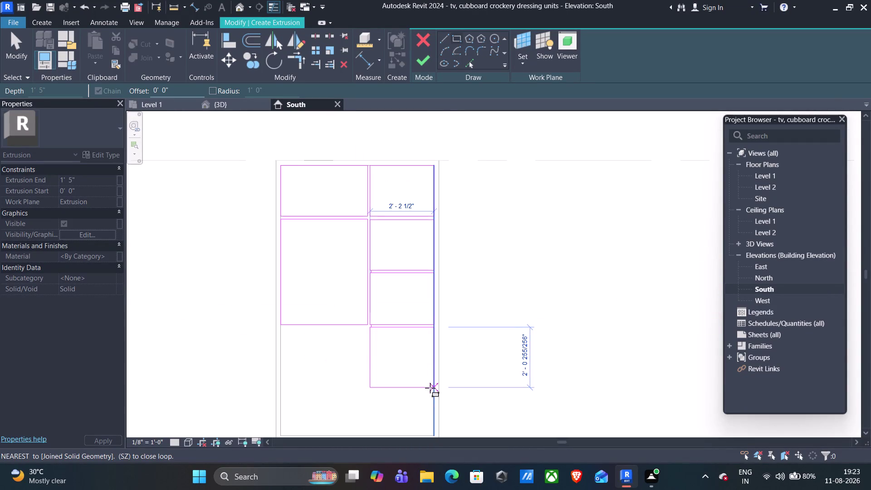
scroll(up, 3)
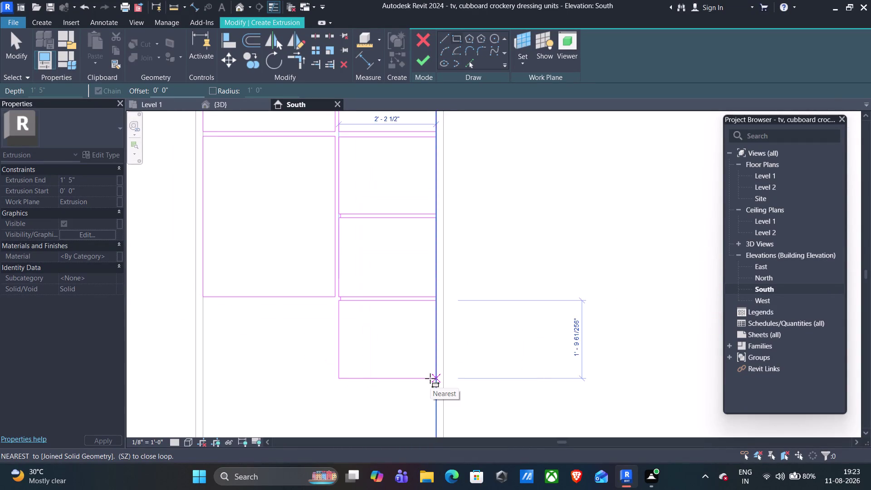
scroll(up, 3)
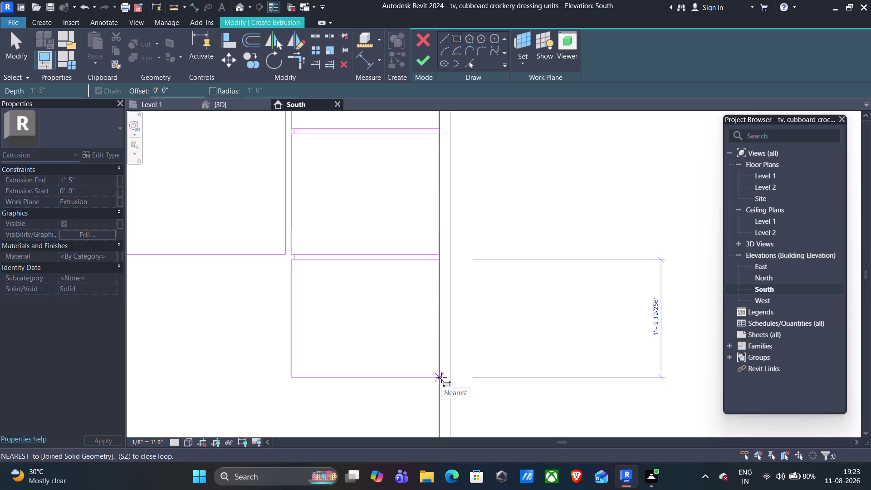
scroll(up, 3)
middle_drag(442, 378, 425, 373)
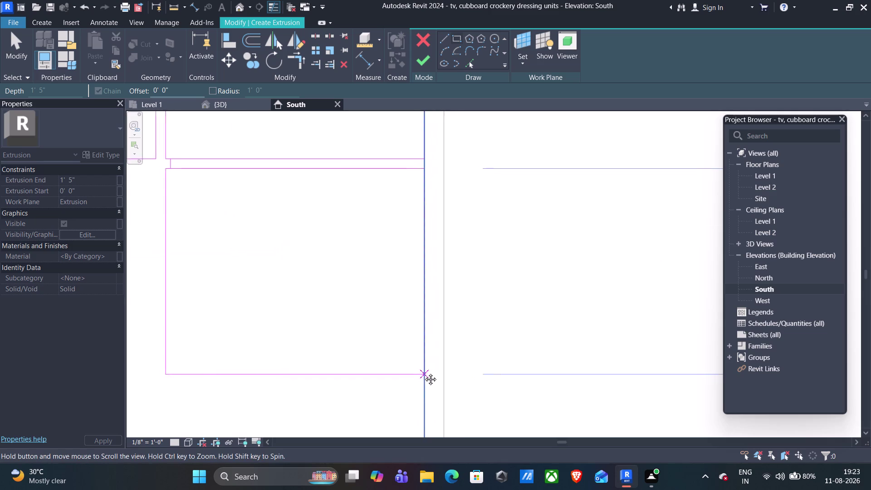
middle_drag(425, 373, 303, 345)
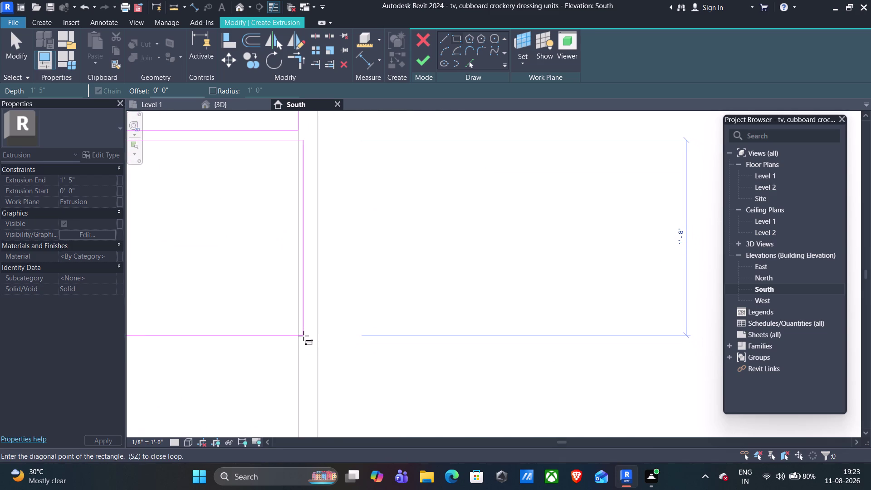
click(303, 341)
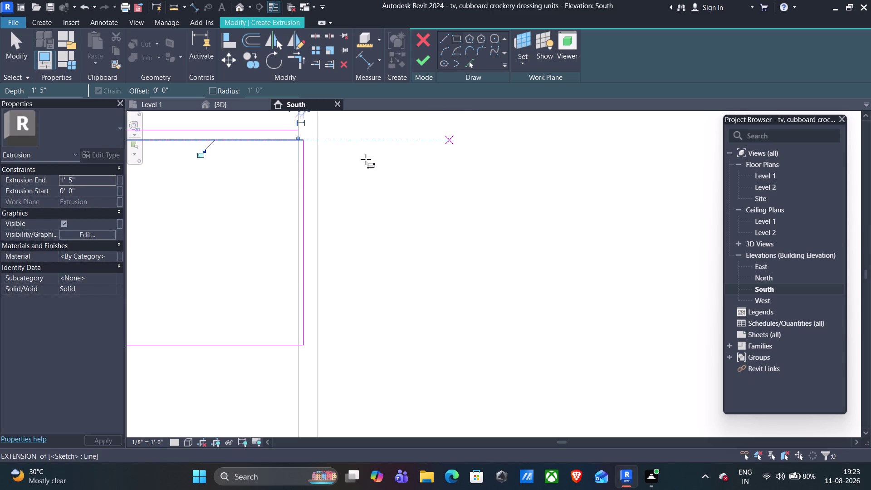
click(448, 37)
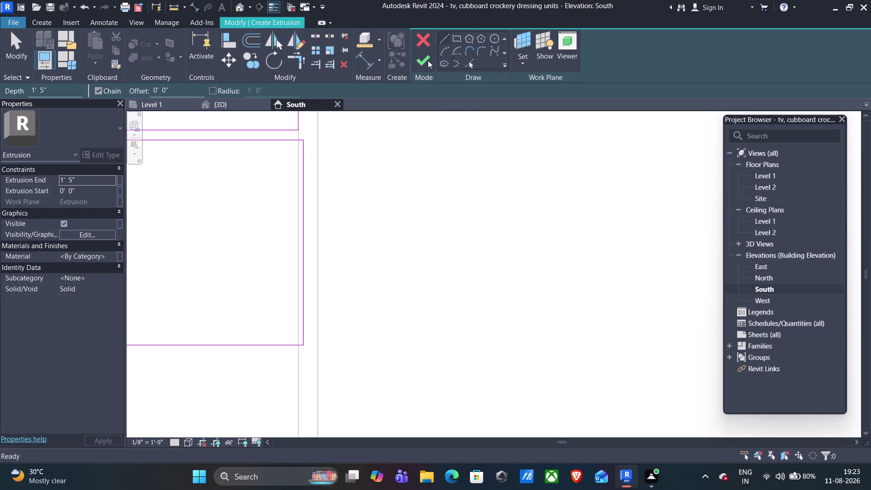
Draw a vertical sketch line from the panel's top corner down to the bottom intersection.
scroll(up, 3)
click(298, 131)
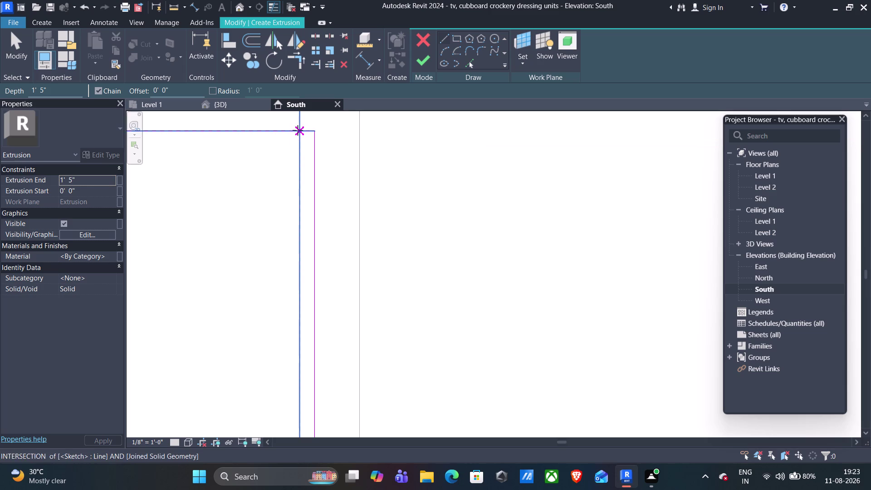
scroll(down, 3)
scroll(down, 3)
scroll(down, 3)
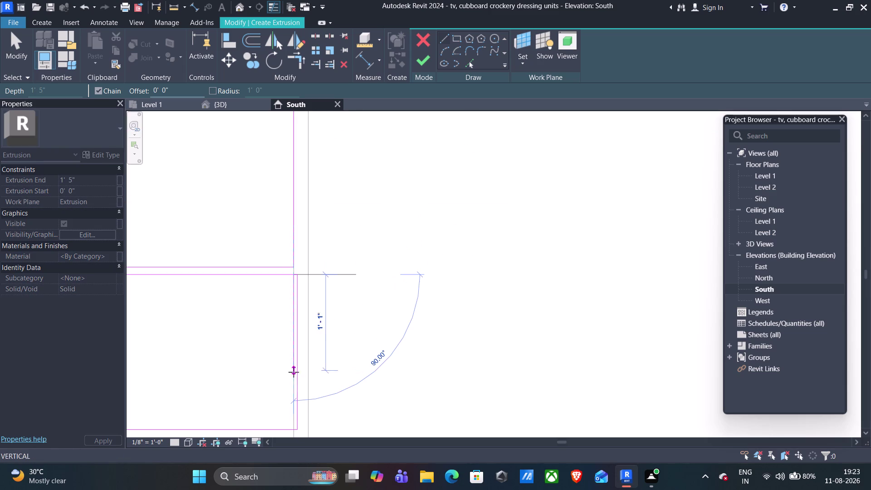
scroll(up, 3)
scroll(up, 3)
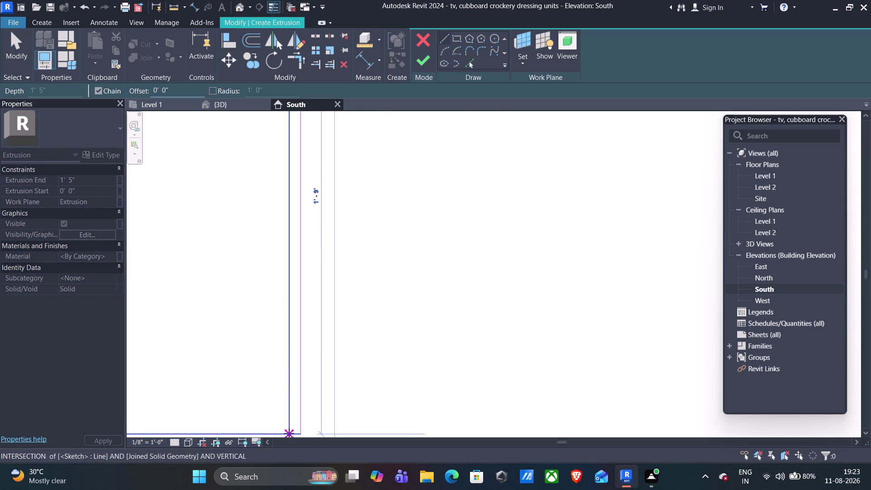
click(289, 434)
key(Escape)
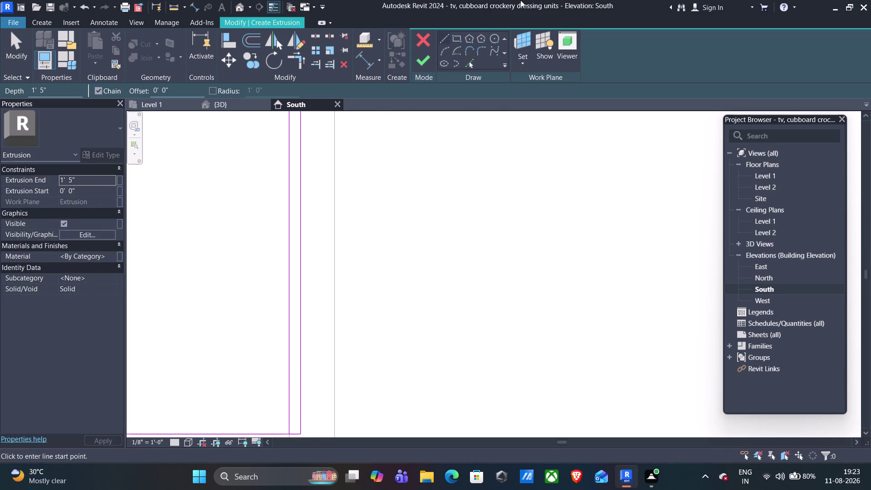
scroll(down, 3)
scroll(down, 3)
scroll(down, 3)
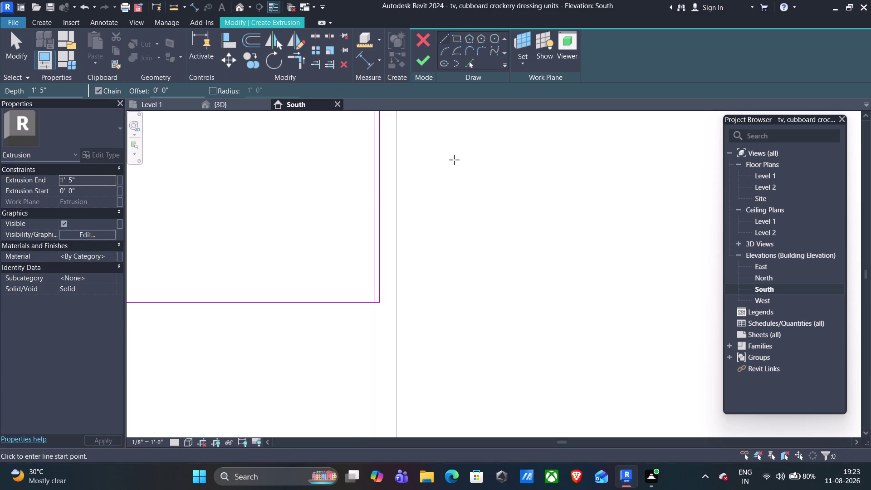
key(Escape)
Delete the duplicate right edge line and the stray horizontal sketch line.
drag(442, 152, 456, 195)
middle_drag(449, 177, 452, 238)
click(385, 176)
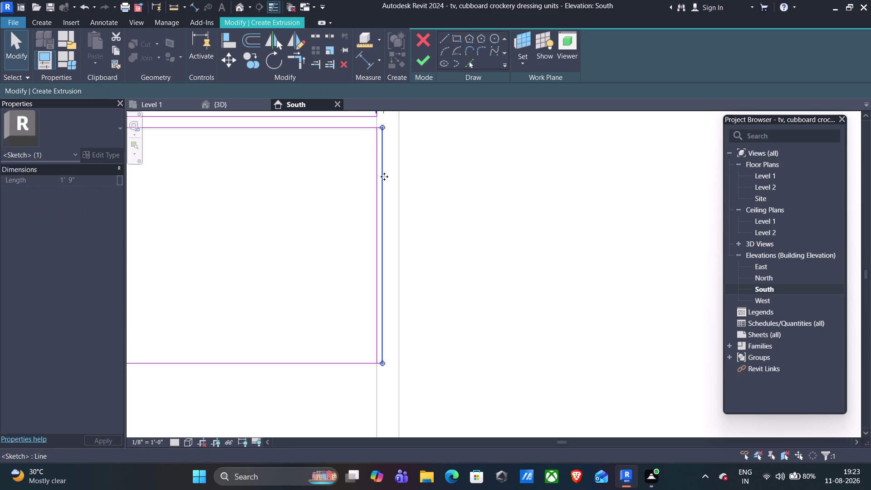
key(Delete)
scroll(up, 3)
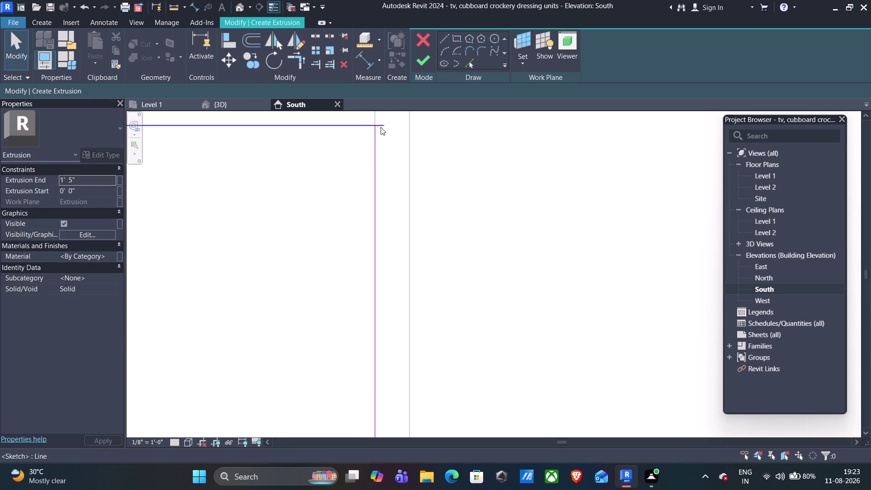
click(380, 127)
key(Delete)
scroll(down, 3)
scroll(up, 3)
click(385, 310)
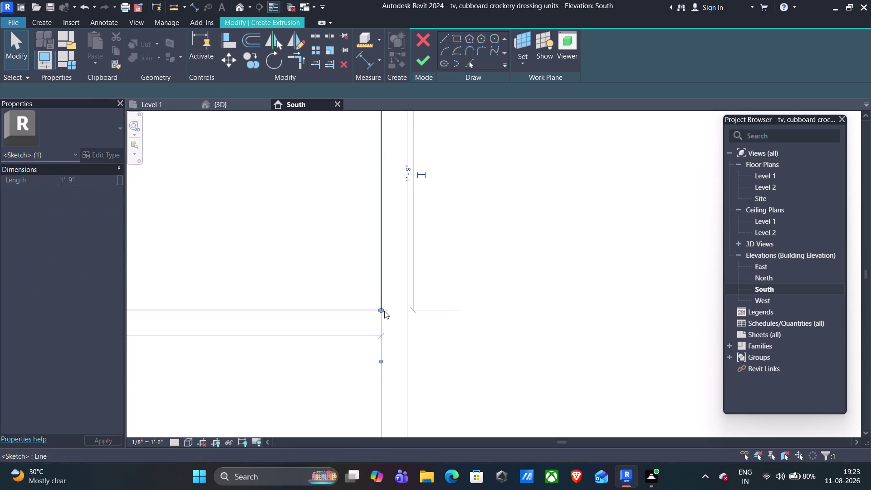
key(Escape)
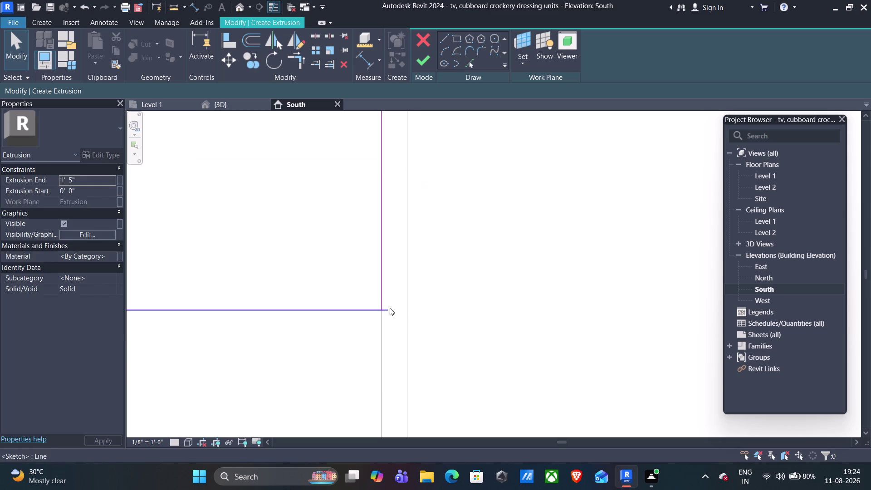
Delete the bottom edge of the lower right panel.
click(390, 307)
scroll(down, 3)
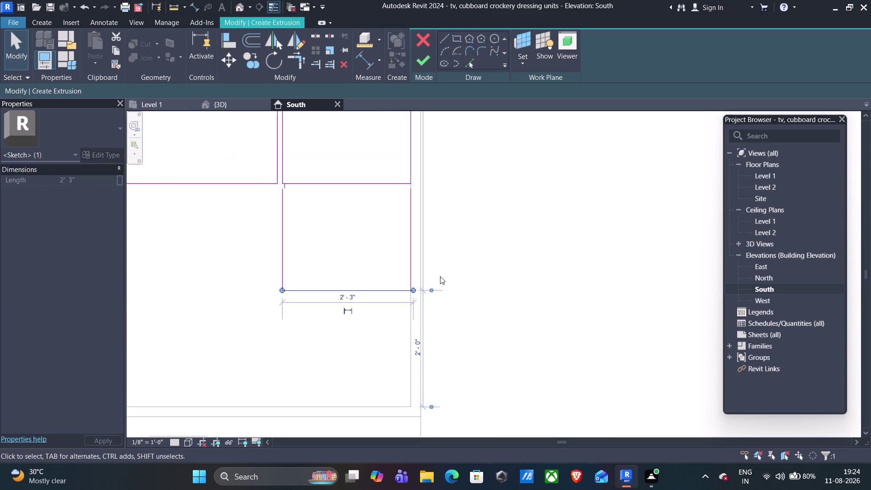
key(Delete)
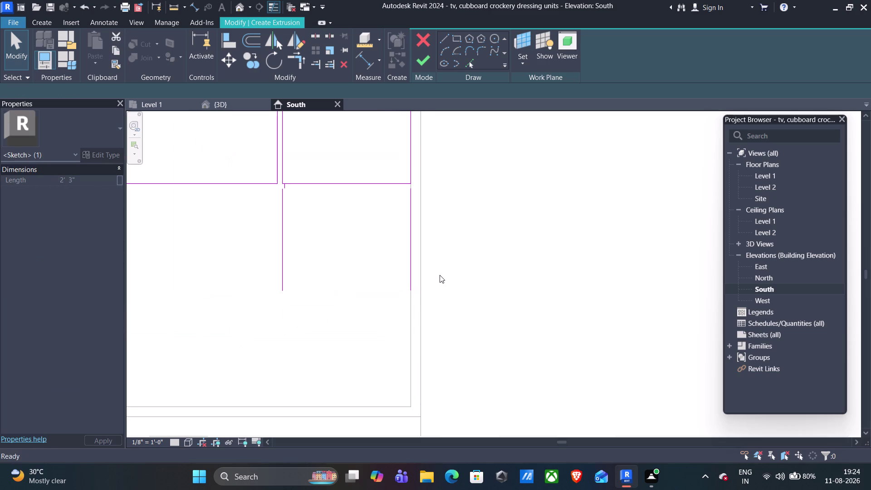
click(449, 40)
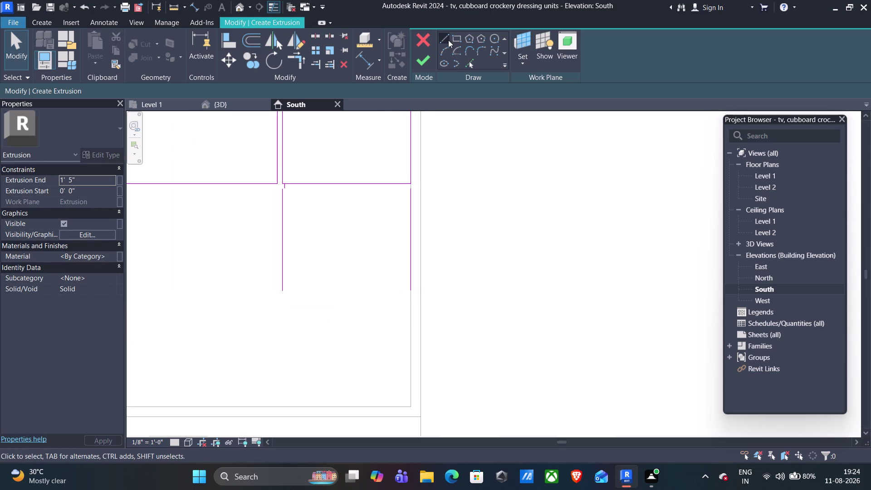
Redraw the lower right panel's right and bottom edges as a chained line.
scroll(up, 3)
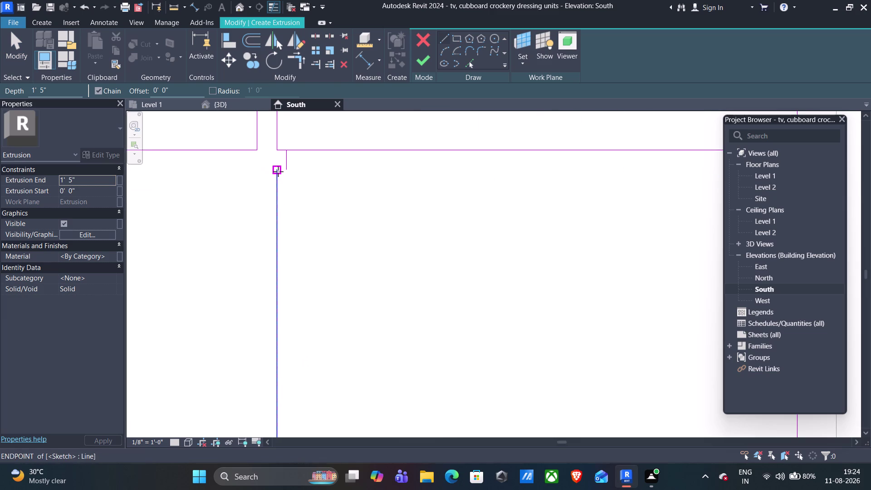
click(277, 171)
scroll(down, 3)
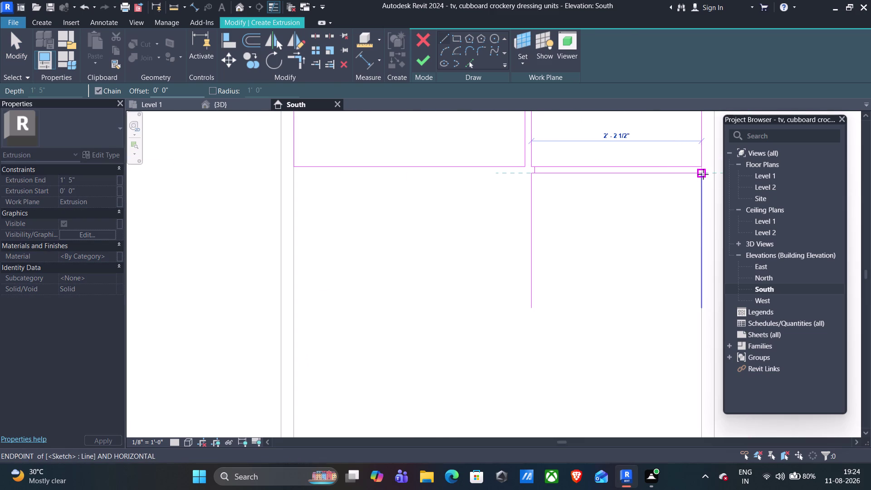
click(703, 174)
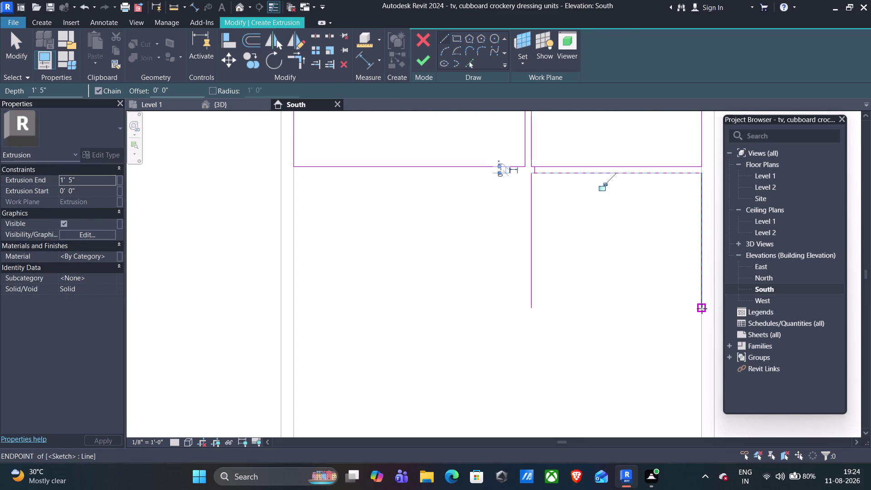
click(702, 307)
click(532, 307)
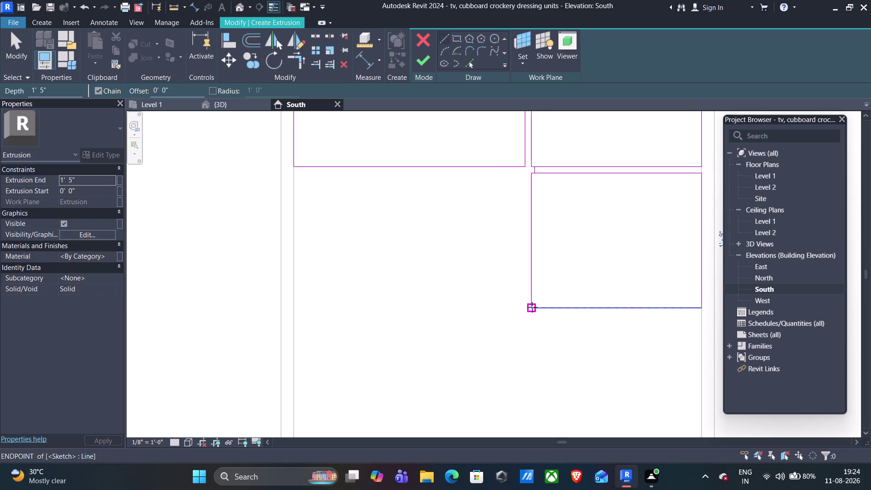
scroll(up, 3)
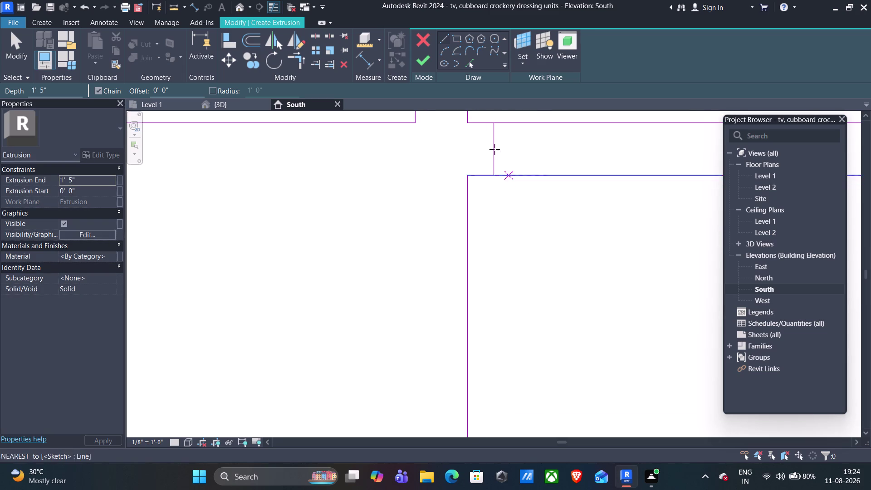
key(Escape)
key(Escape)
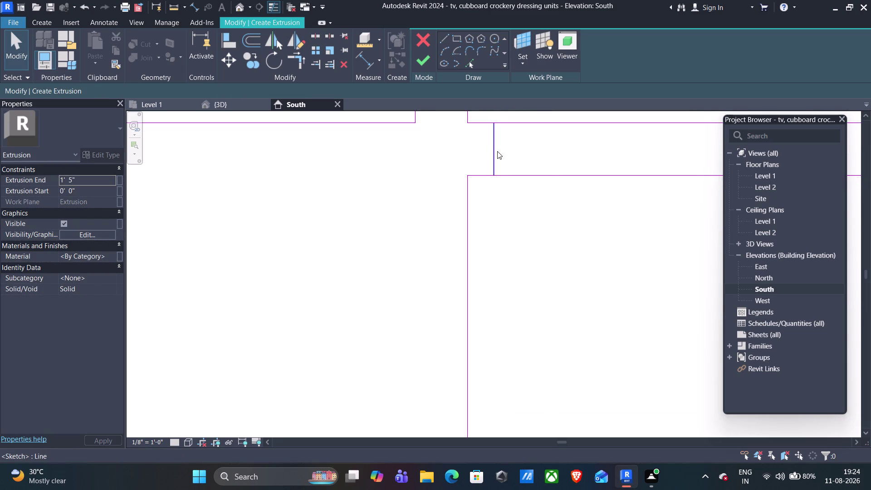
Delete the short stray vertical line and review the whole cupboard elevation.
click(497, 151)
key(Delete)
scroll(down, 3)
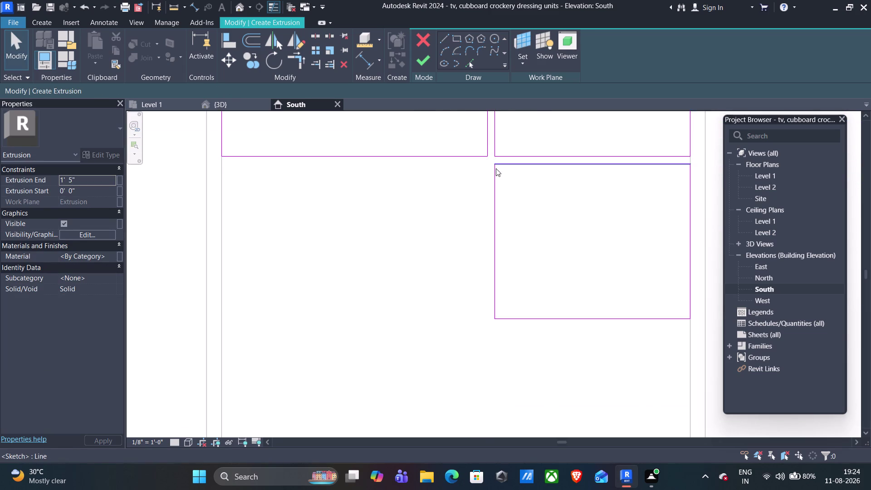
scroll(down, 3)
middle_drag(465, 185, 415, 281)
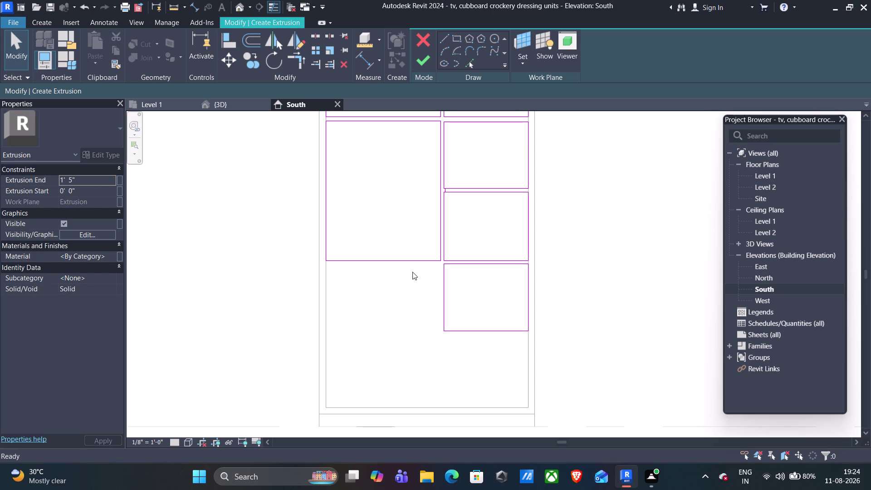
click(440, 37)
scroll(up, 3)
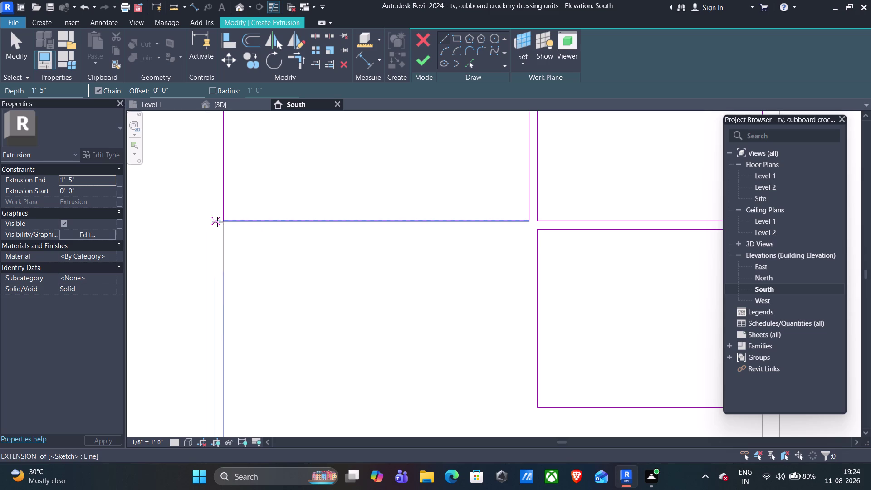
Draw a 1" vertical gap line from the cupboard's left edge below the large panel.
scroll(up, 3)
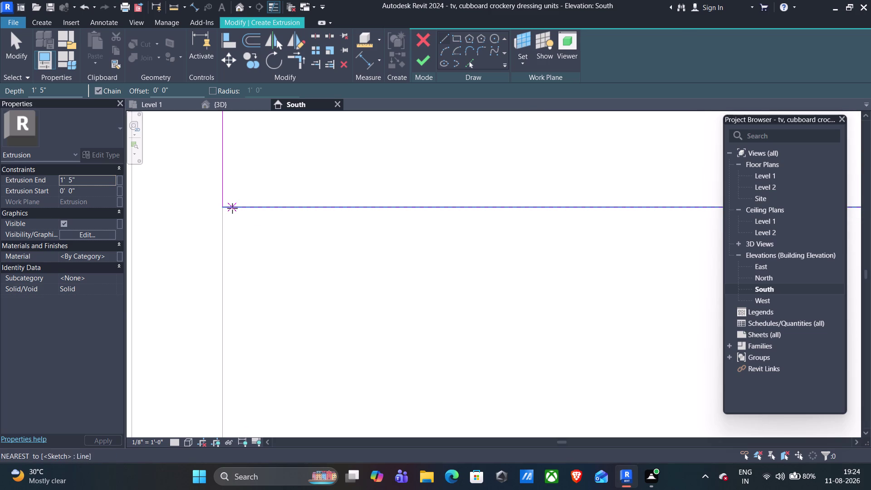
click(232, 208)
text(1')
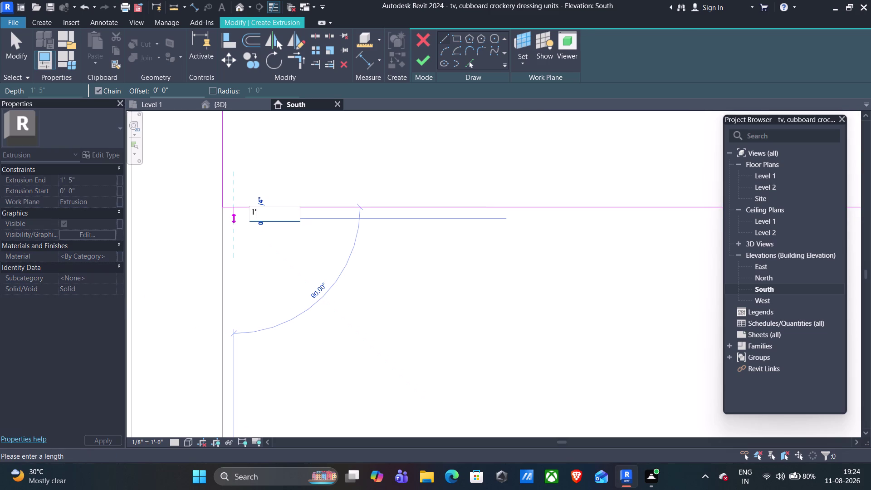
key(BackSpace)
key(shift+quotedbl)
key(Return)
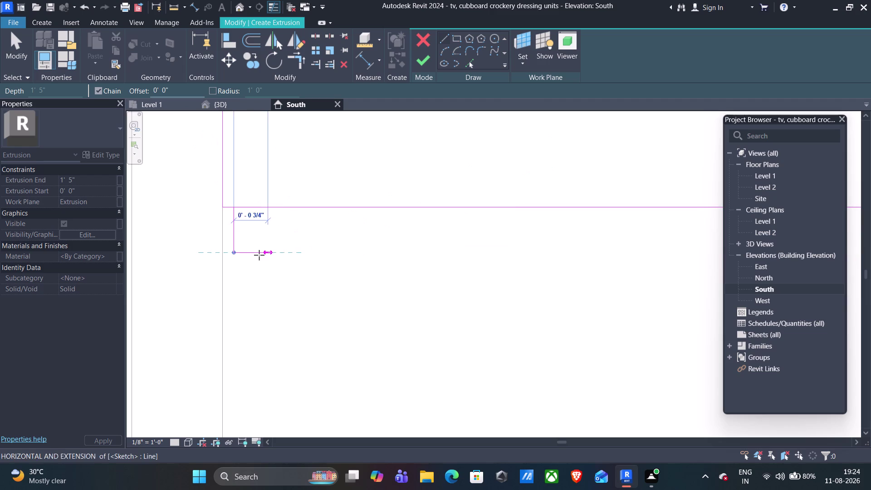
scroll(down, 3)
scroll(down, 3)
key(Escape)
scroll(up, 3)
middle_drag(284, 253, 281, 270)
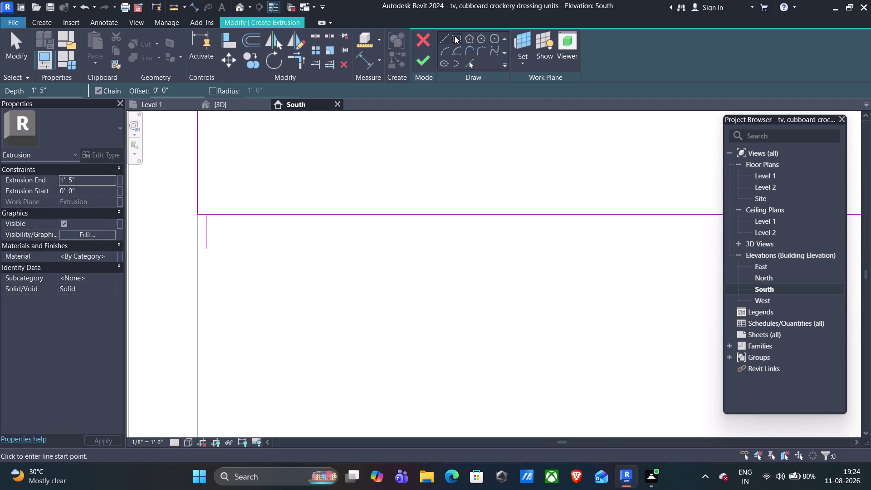
Sketch a narrow drawer rectangle starting at the gap line's end under the large left panel.
click(455, 36)
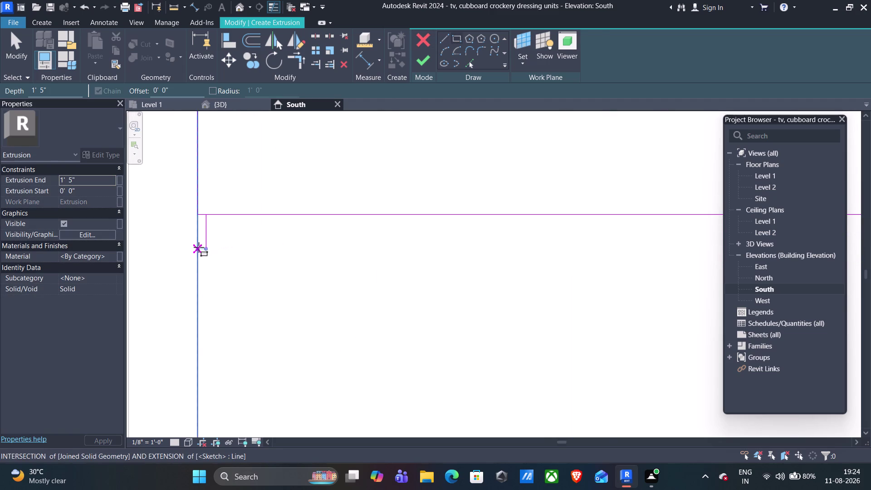
click(197, 248)
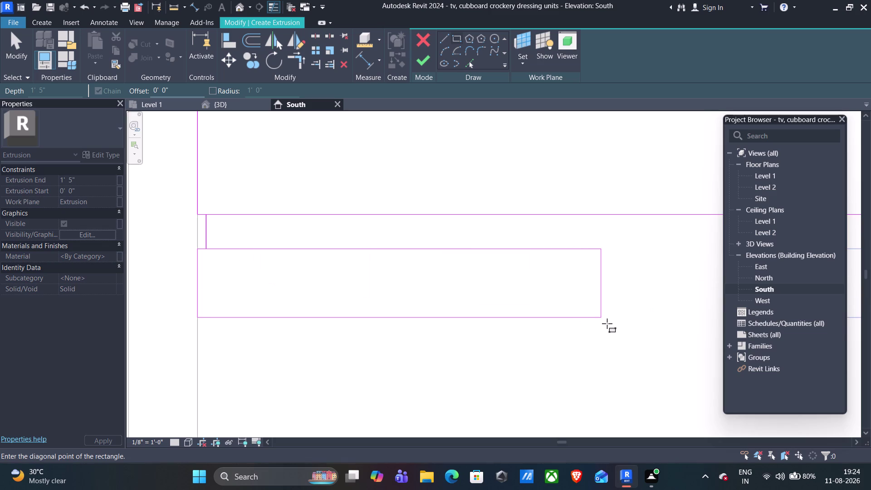
middle_drag(607, 324, 310, 280)
middle_drag(616, 294, 347, 263)
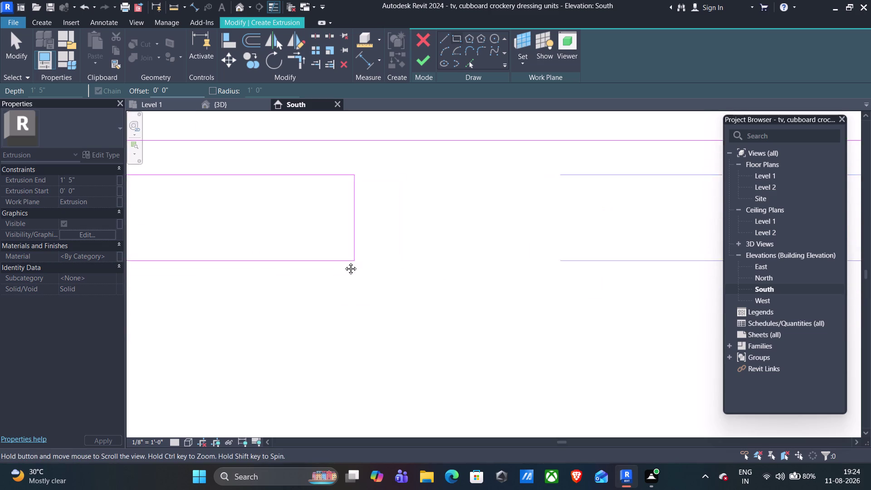
middle_drag(346, 263, 343, 262)
scroll(down, 3)
scroll(down, 3)
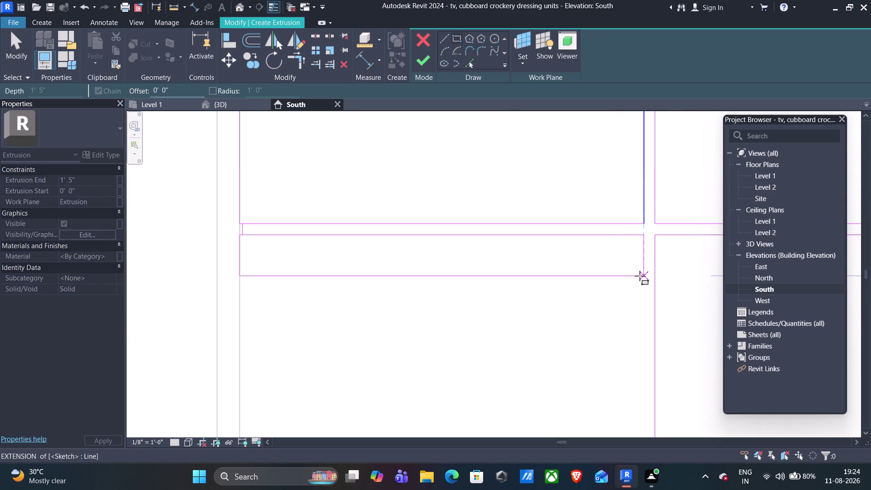
middle_click(641, 298)
scroll(down, 3)
middle_click(641, 298)
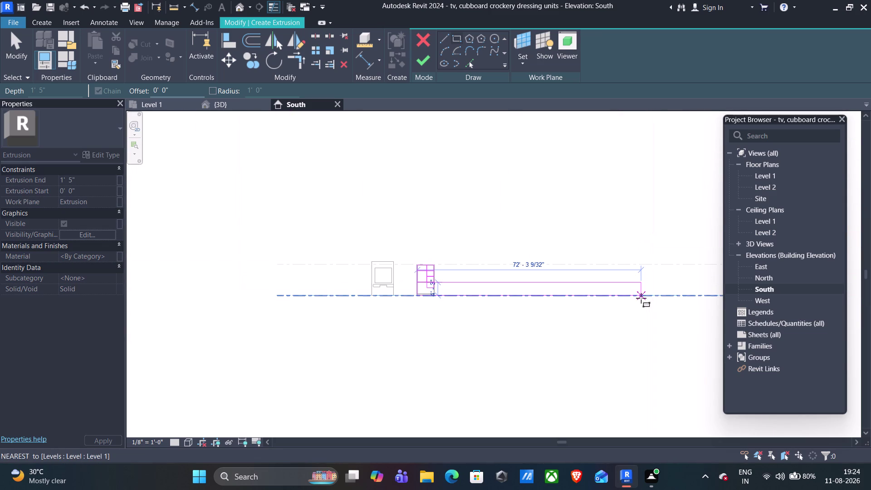
scroll(up, 3)
scroll(up, 3)
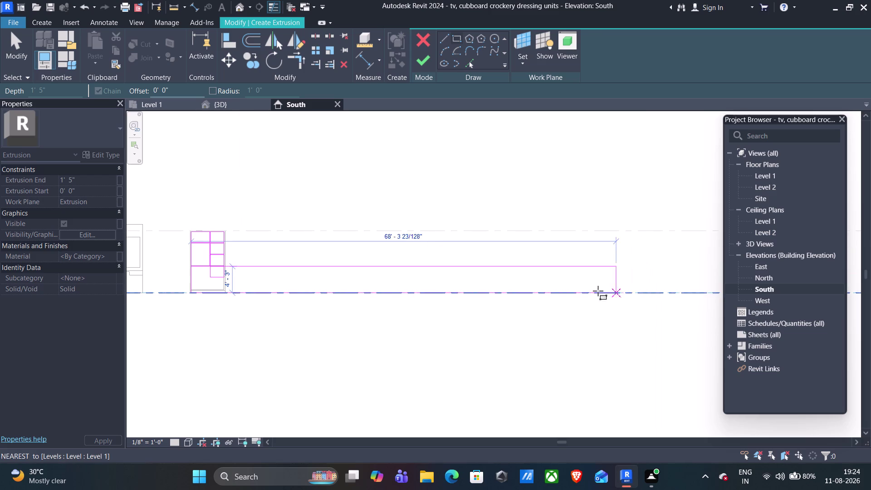
scroll(up, 3)
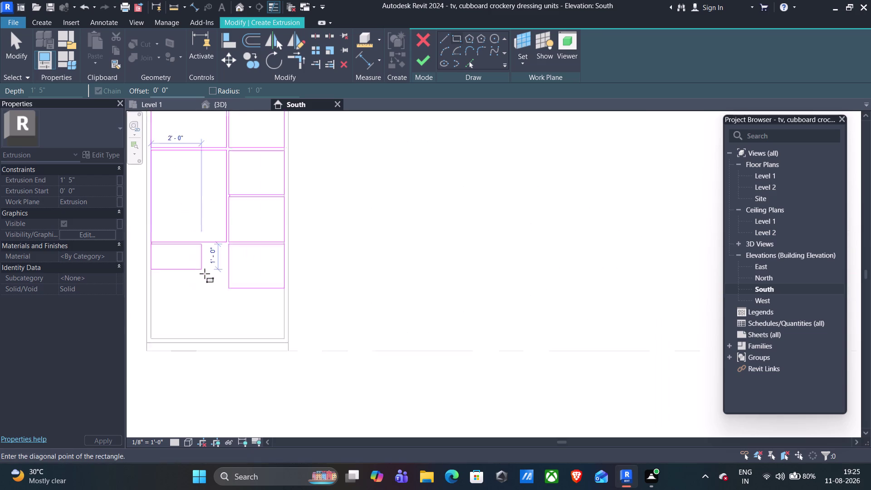
scroll(up, 3)
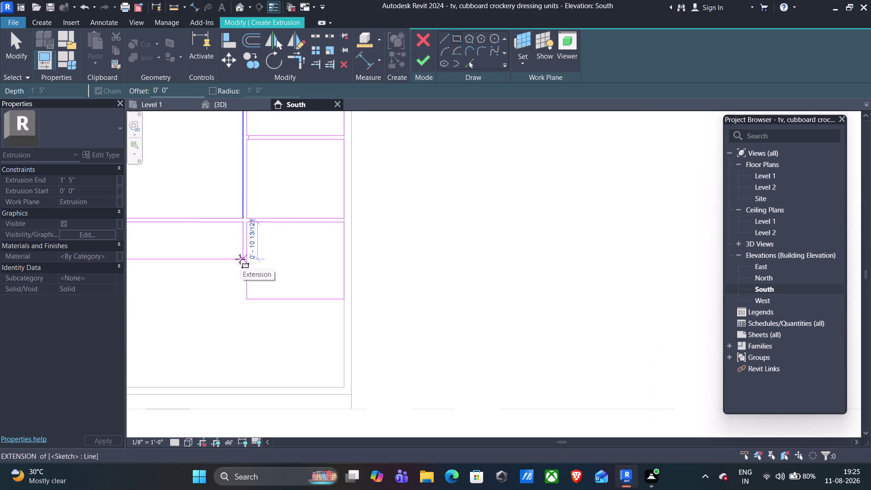
scroll(up, 3)
scroll(up, 3)
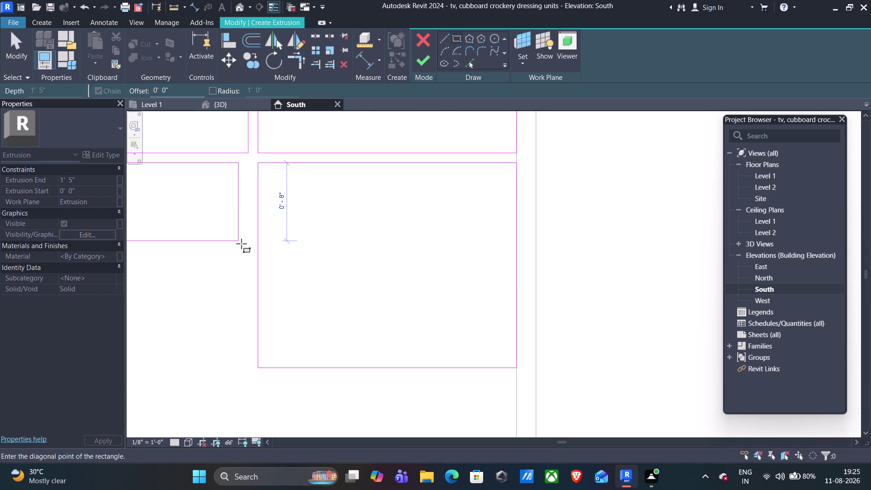
click(241, 243)
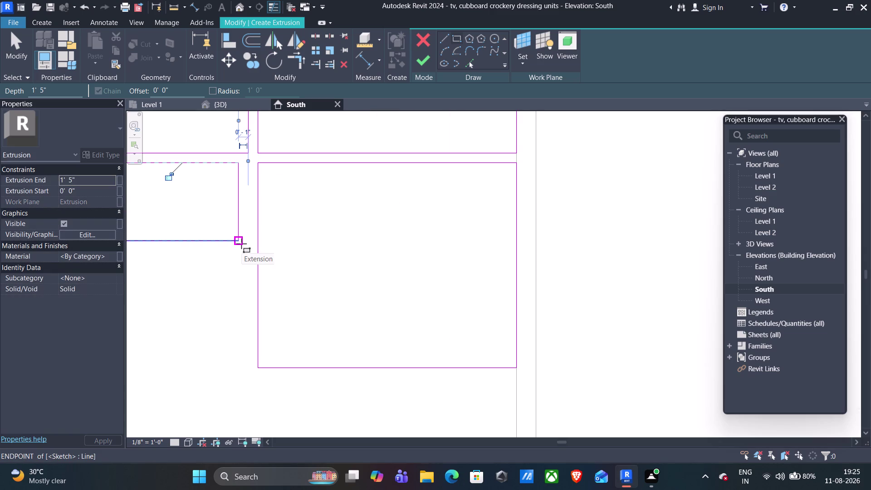
scroll(down, 3)
Place the rectangle corners for the lower-left panel beneath the upper panel.
middle_drag(173, 288, 315, 289)
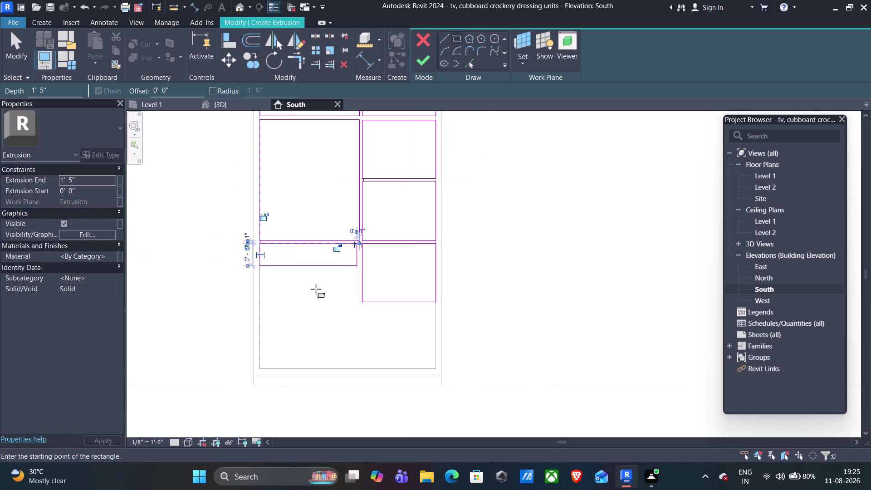
scroll(up, 3)
scroll(up, 3)
scroll(up, 3)
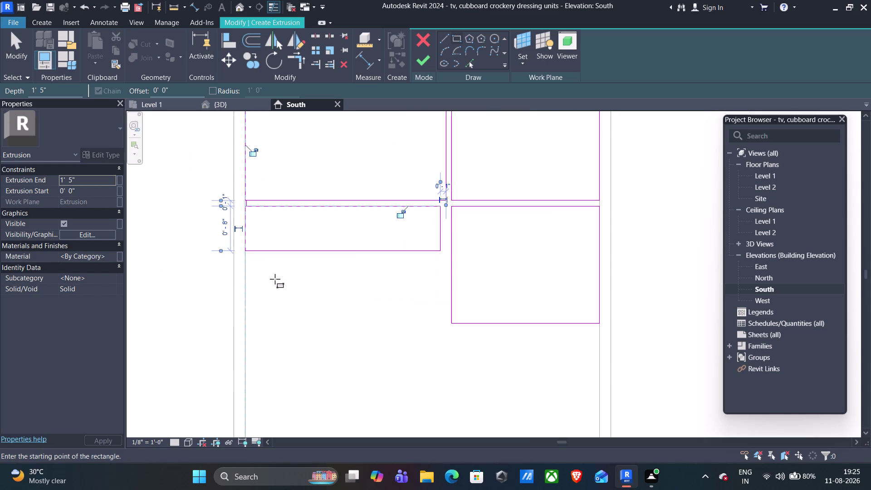
scroll(down, 3)
scroll(up, 3)
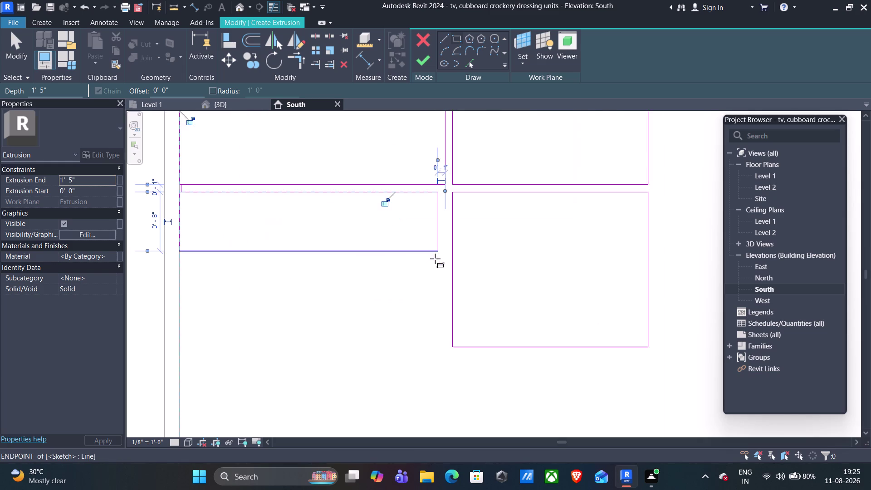
scroll(up, 3)
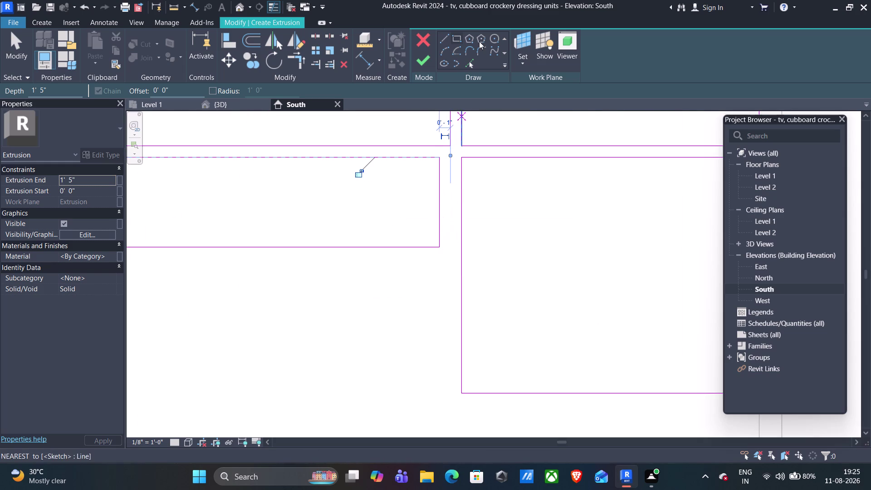
click(439, 158)
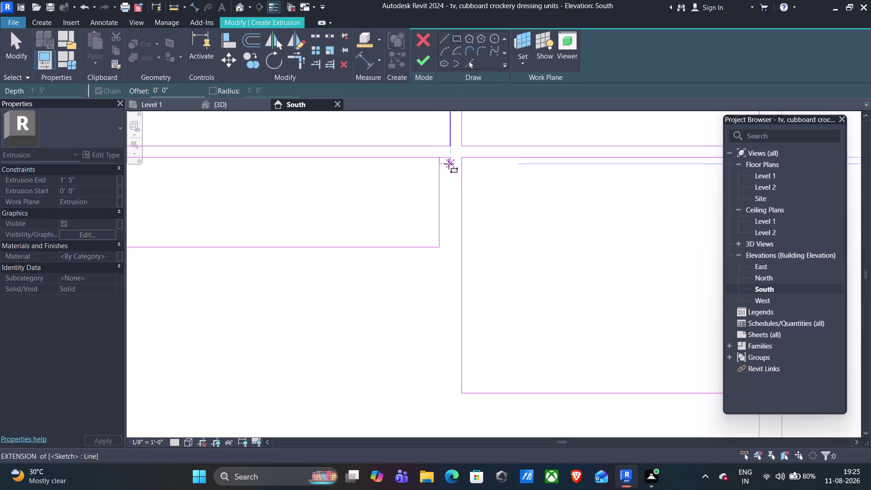
click(447, 245)
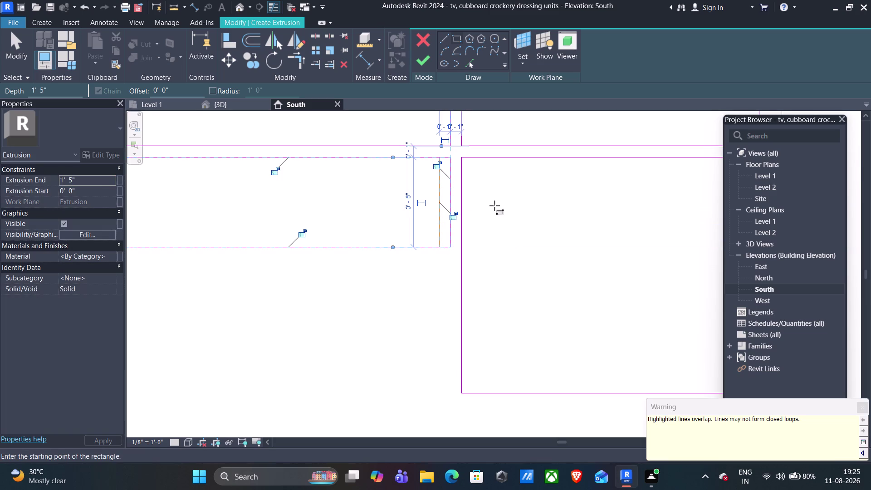
Exit the Rectangle tool and delete an overlapping vertical panel edge.
key(Escape)
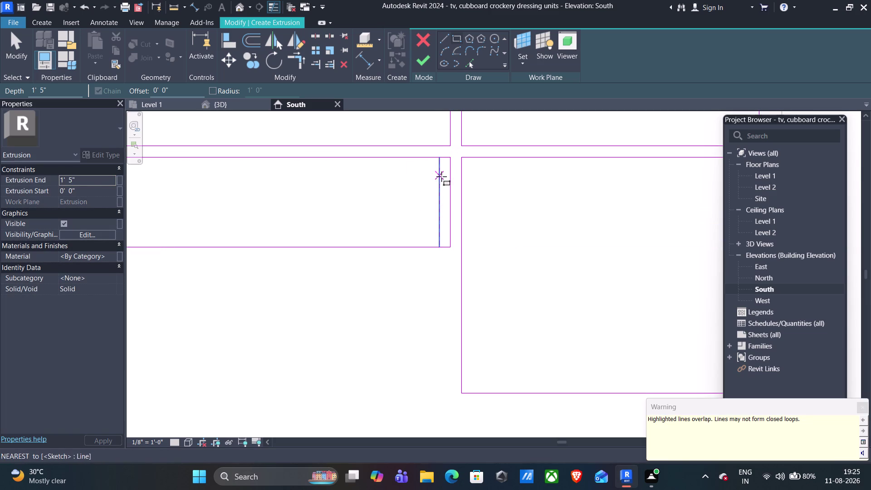
key(Escape)
click(440, 180)
key(Delete)
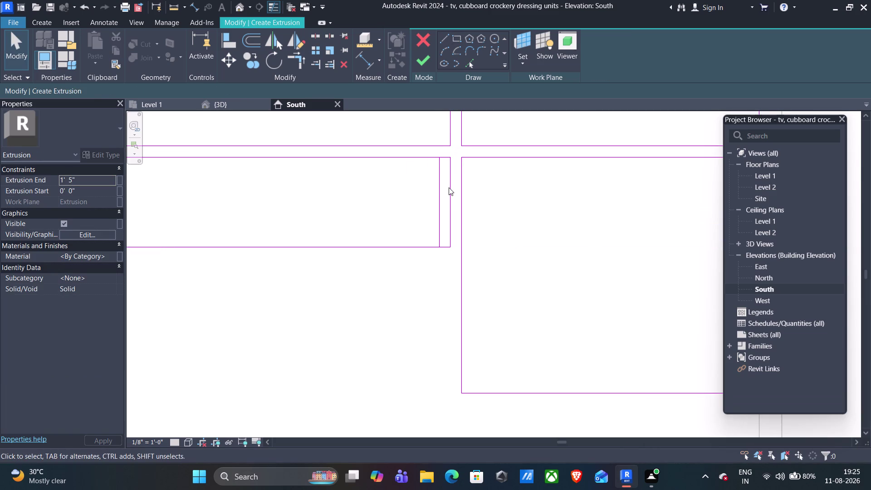
Delete the duplicate drawer edge and the old short gap line.
click(439, 203)
key(Delete)
scroll(down, 3)
scroll(down, 3)
scroll(up, 3)
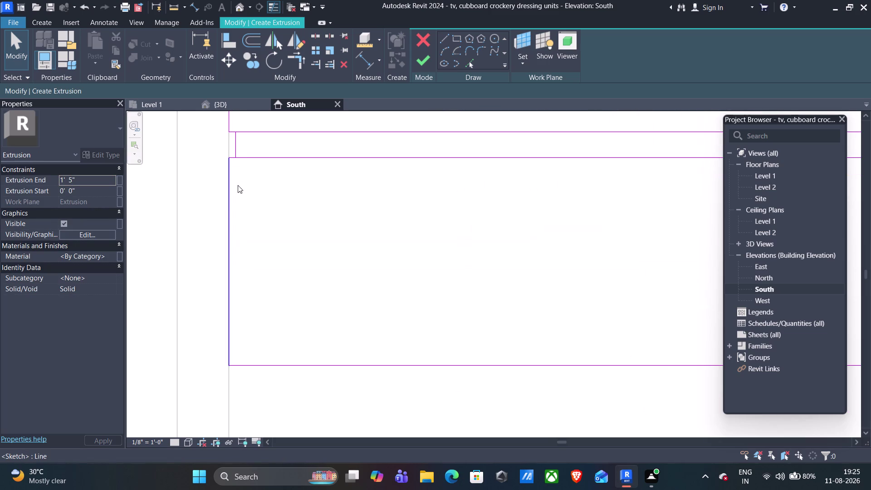
click(234, 147)
key(Delete)
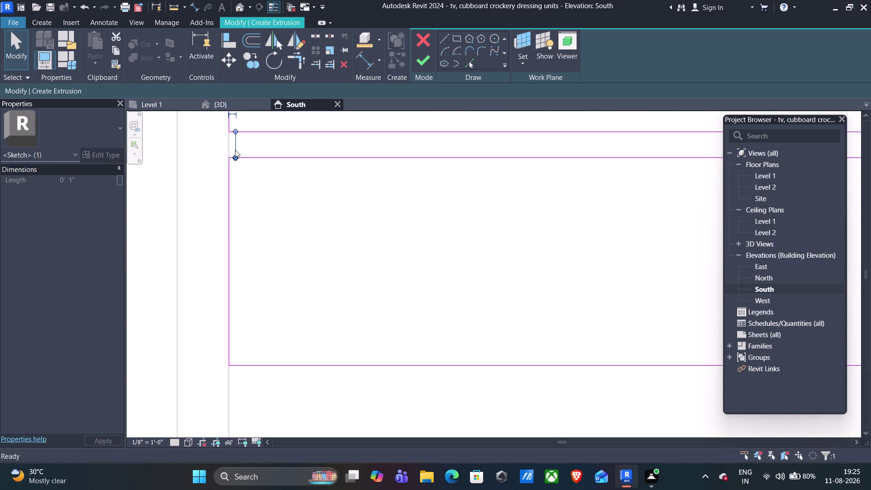
Draw a 1" vertical line down from the upper panel's bottom edge.
scroll(down, 3)
scroll(down, 3)
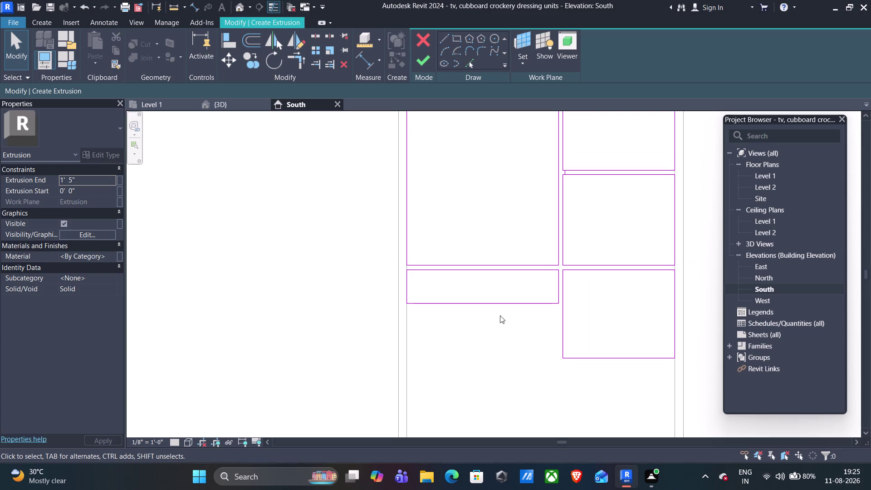
click(438, 36)
scroll(up, 3)
scroll(up, 3)
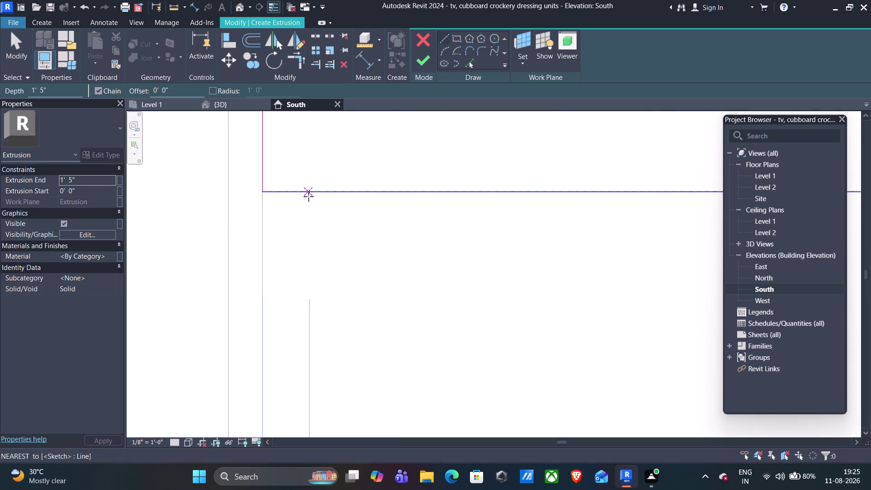
click(309, 193)
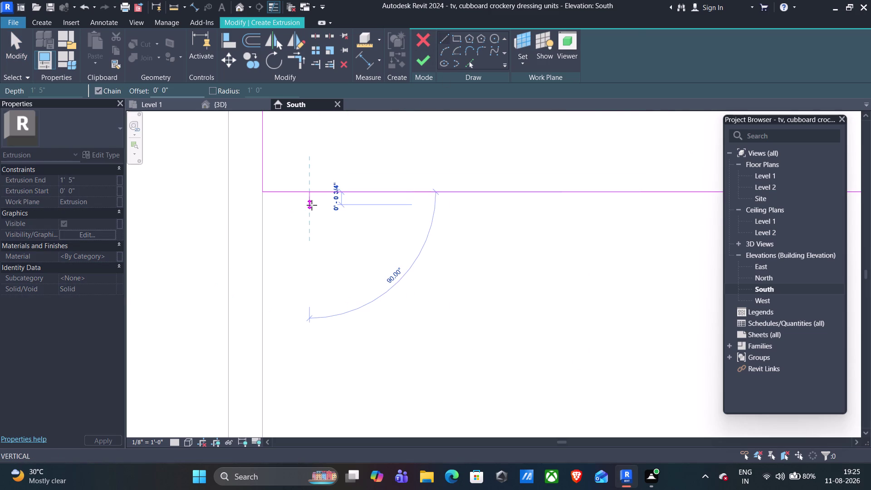
text(1")
key(Return)
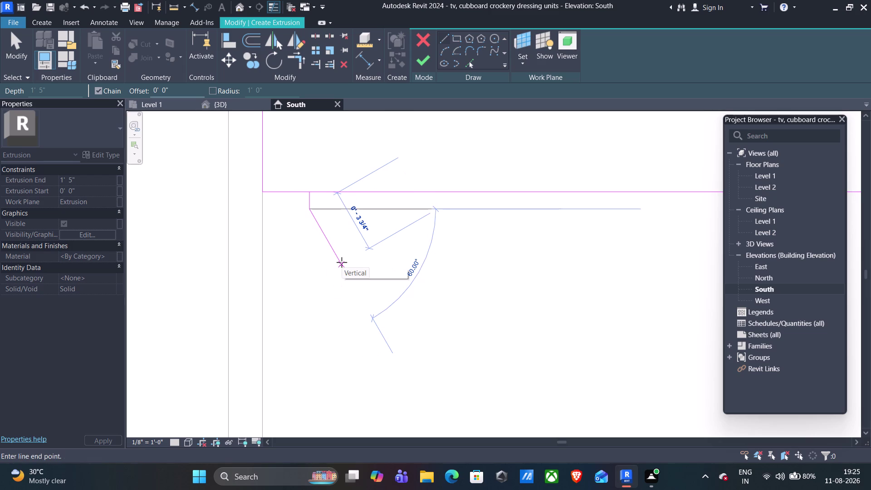
key(Escape)
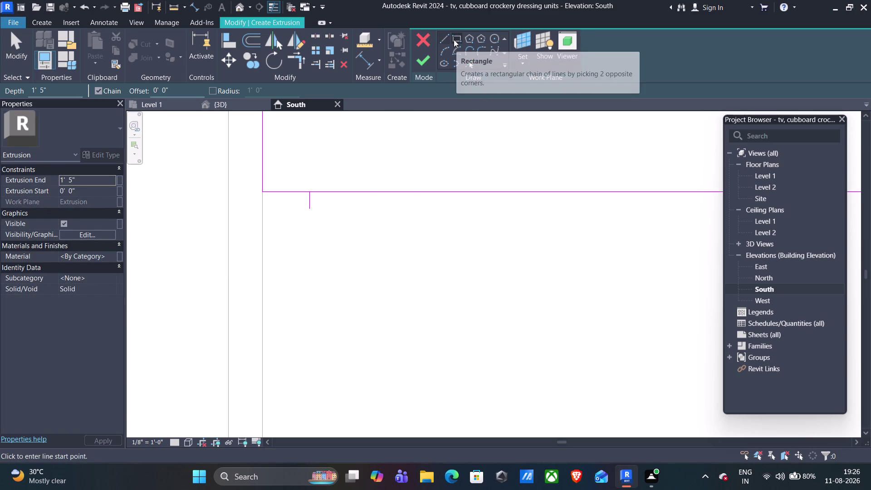
Draw a 3'-0" wide panel rectangle starting from the bottom end of the one-inch gap line.
click(453, 40)
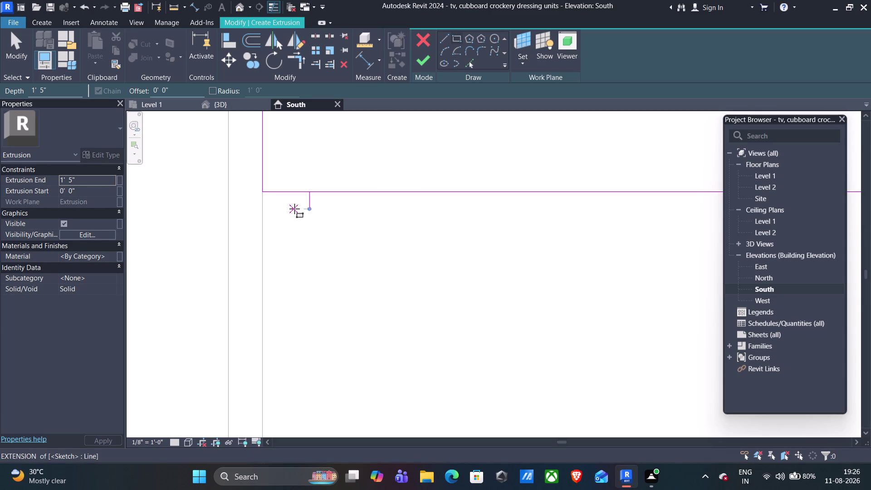
click(262, 209)
scroll(down, 3)
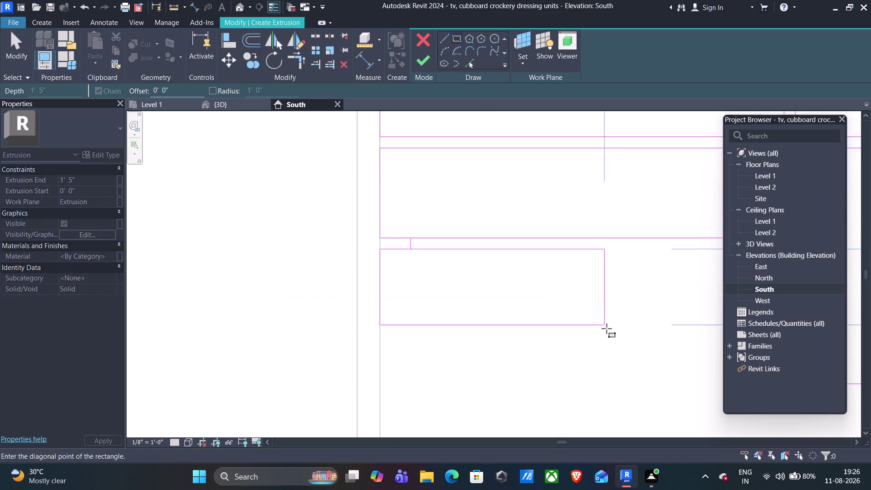
scroll(down, 3)
scroll(down, 3)
middle_drag(671, 354, 384, 237)
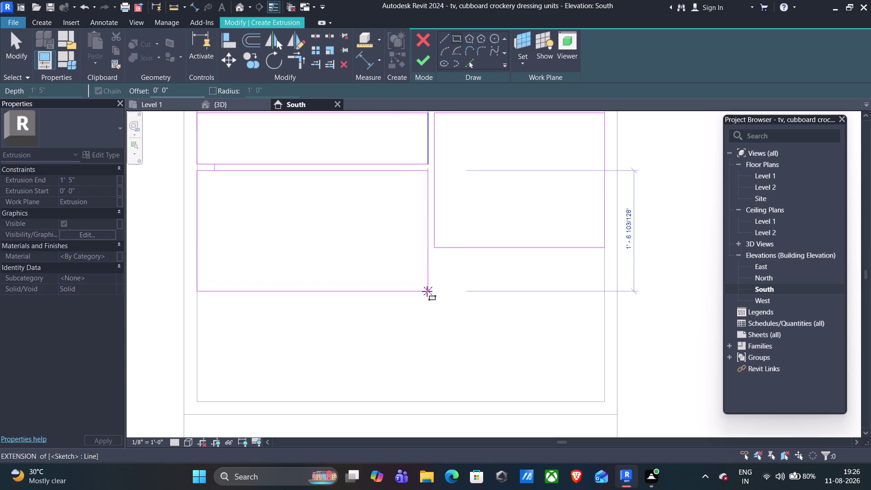
scroll(up, 3)
scroll(up, 3)
scroll(down, 3)
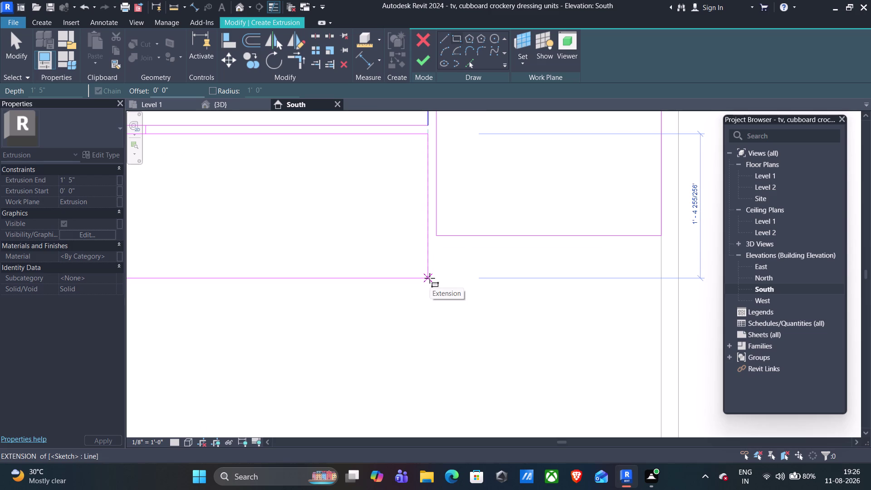
scroll(up, 3)
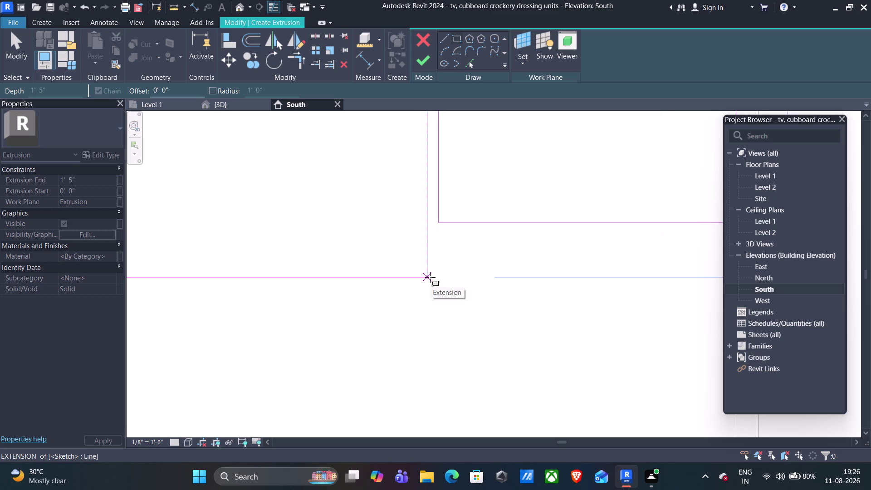
scroll(down, 3)
scroll(down, 3)
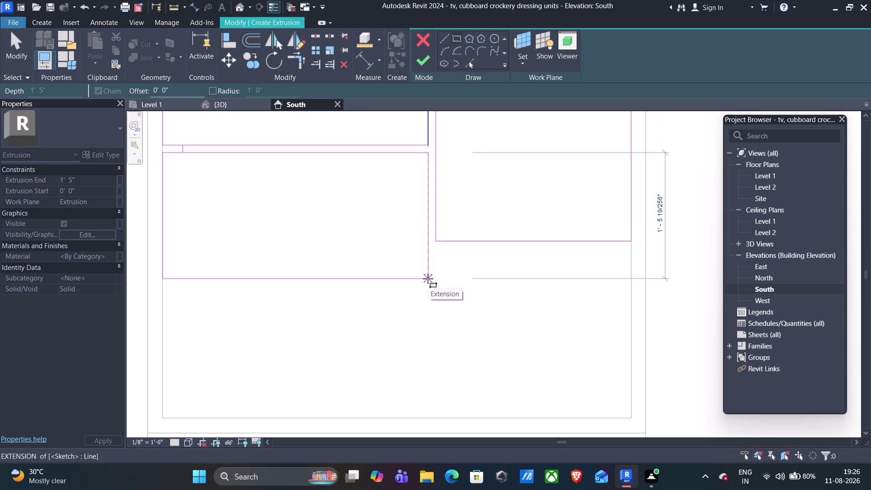
click(428, 278)
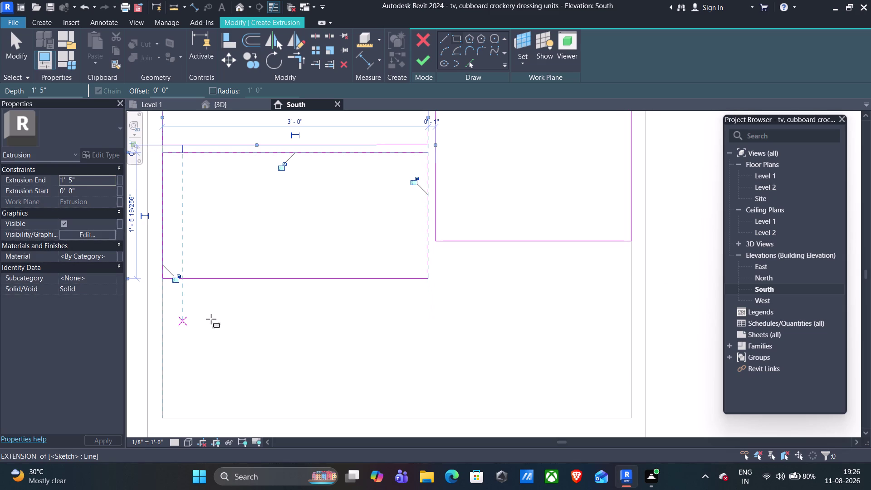
middle_drag(218, 319, 313, 328)
Change the new panel's height dimension to 1'-5".
click(227, 219)
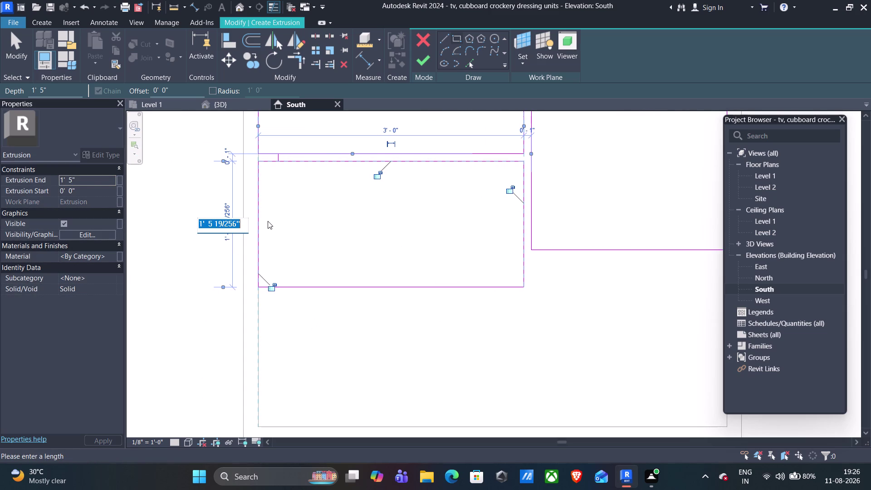
text(1')
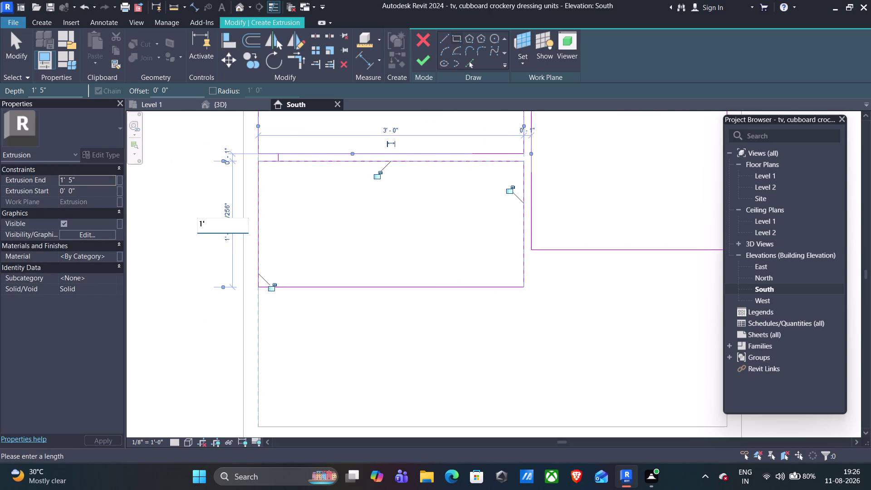
key(5)
key(shift+quotedbl)
key(Return)
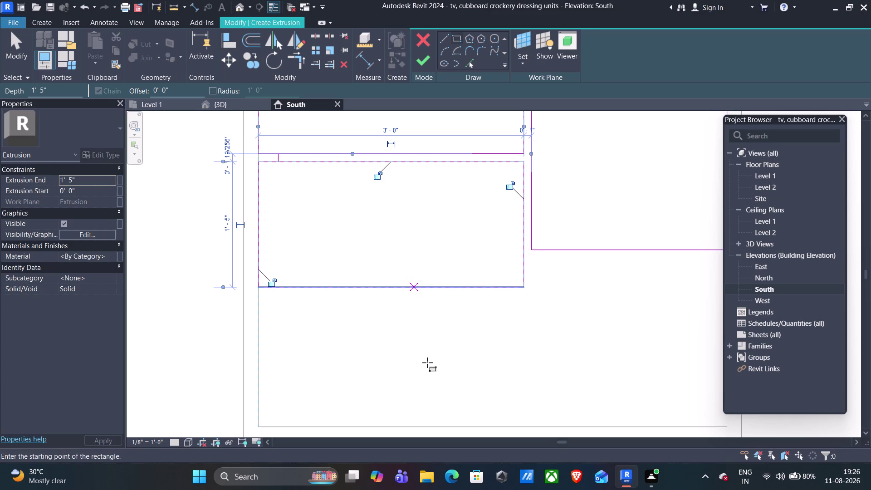
Draw a short 1" vertical sketch line in the gap strip between the panels.
key(Escape)
scroll(up, 3)
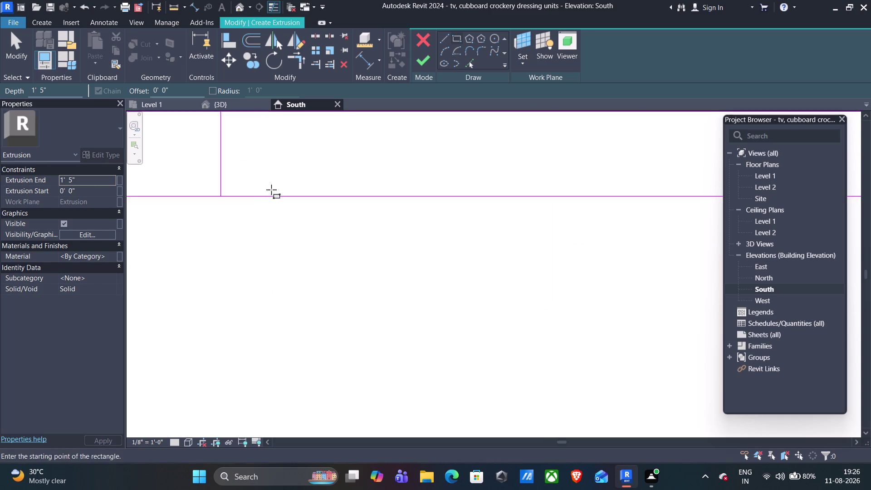
scroll(up, 3)
scroll(down, 3)
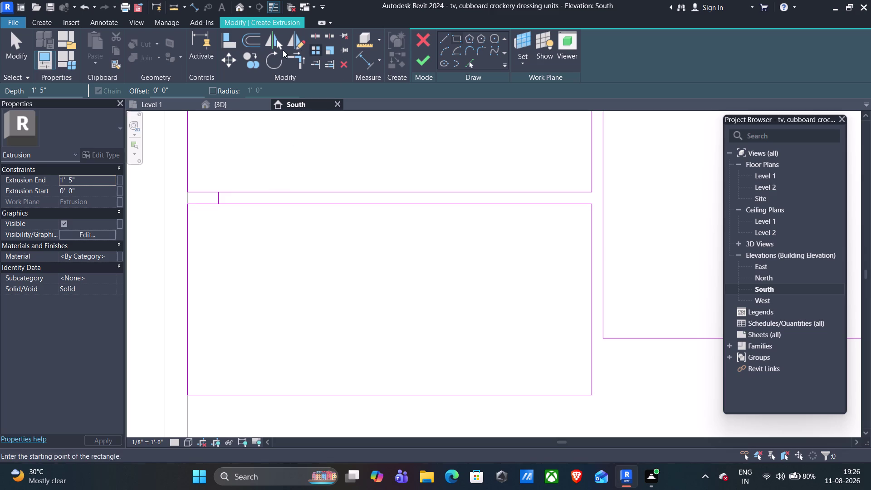
click(447, 37)
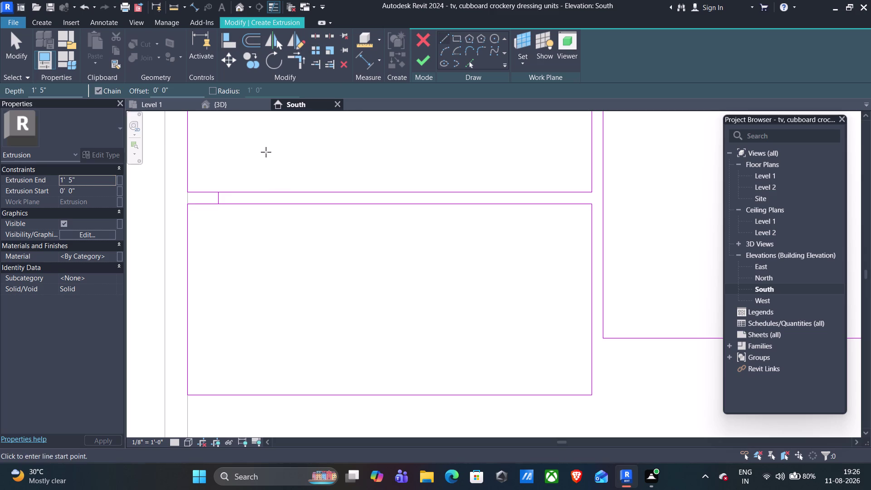
scroll(up, 3)
click(171, 242)
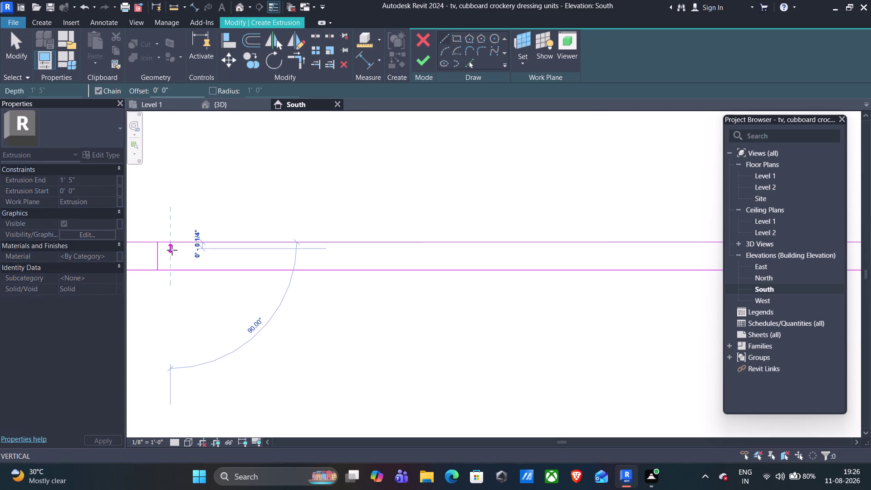
key(1)
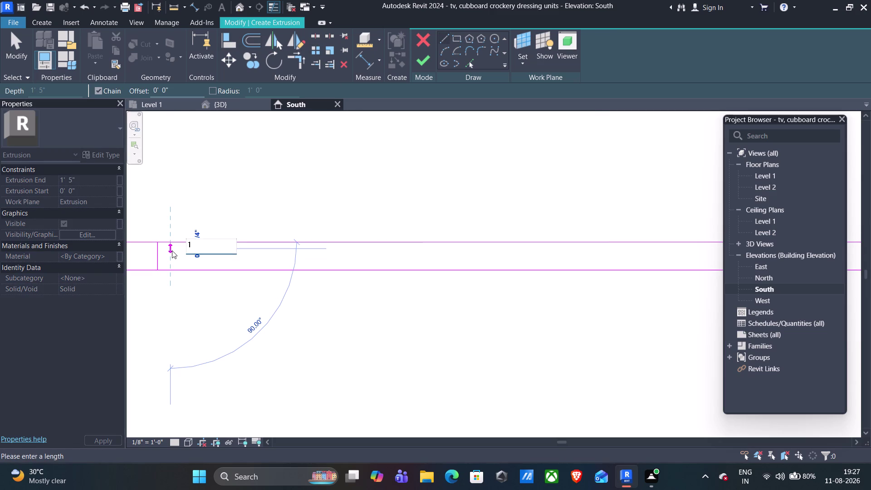
key(shift+quotedbl)
key(Return)
key(Escape)
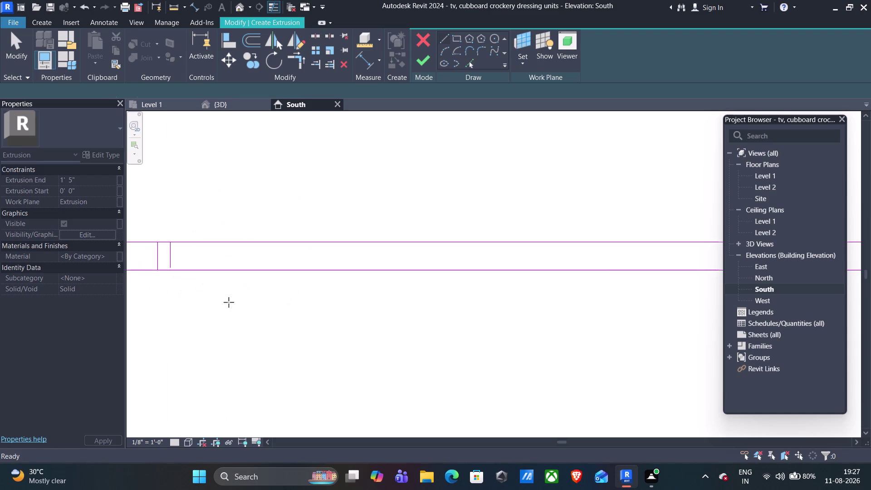
Delete the existing short vertical gap line.
key(Escape)
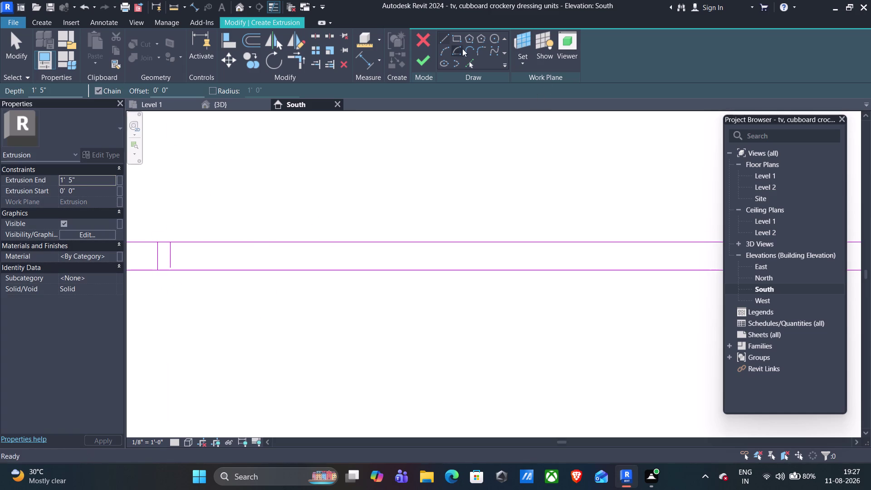
click(154, 259)
key(Delete)
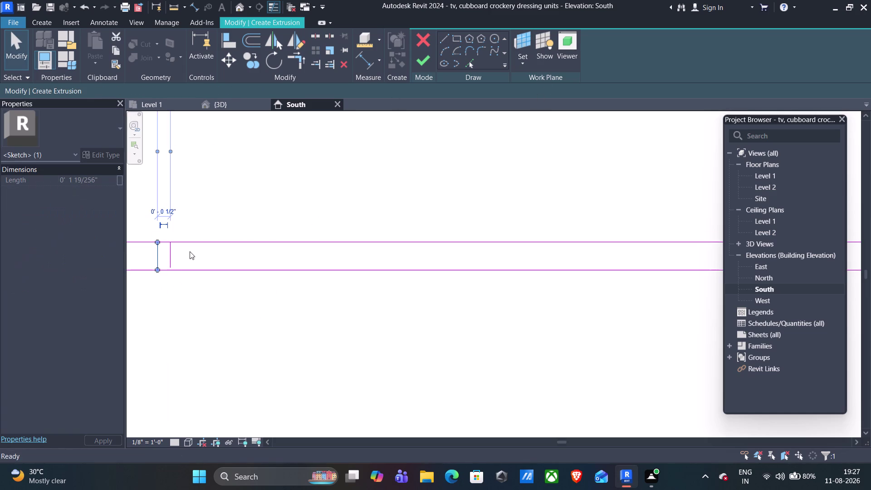
Move the lower-left panel's four edges so its top-left corner snaps to the gap marker's end.
click(232, 268)
scroll(down, 3)
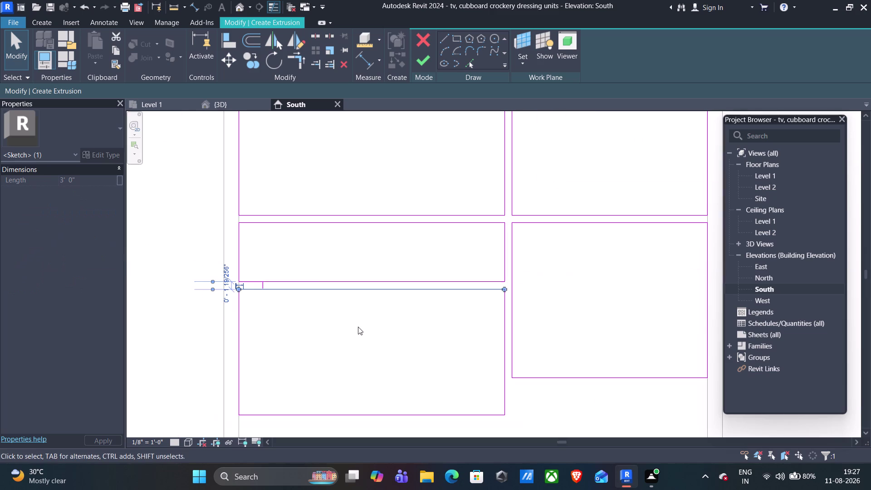
click(386, 414)
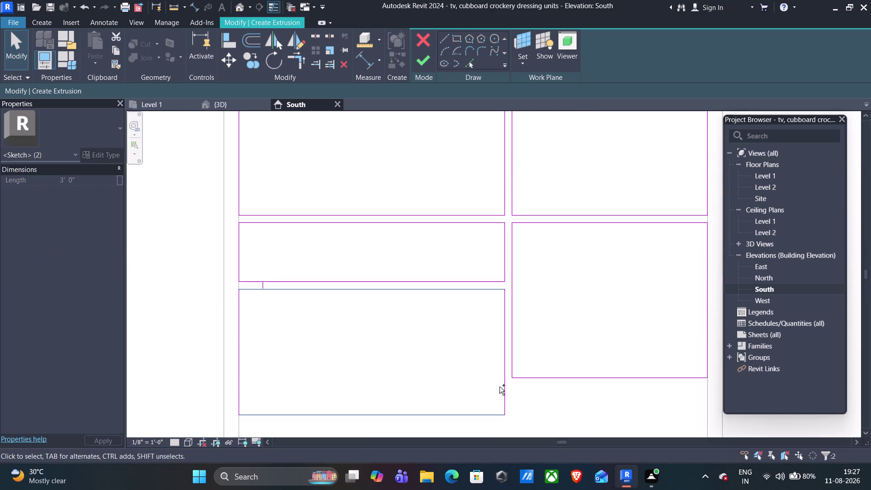
click(503, 385)
click(239, 361)
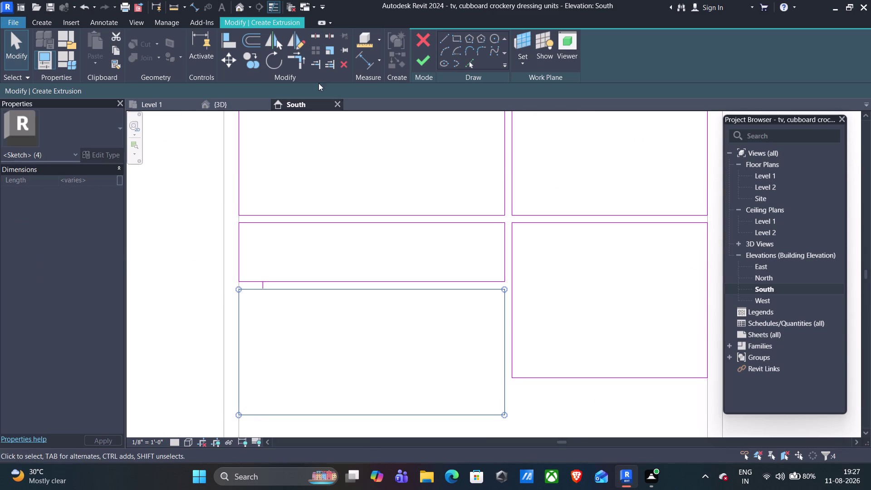
click(226, 60)
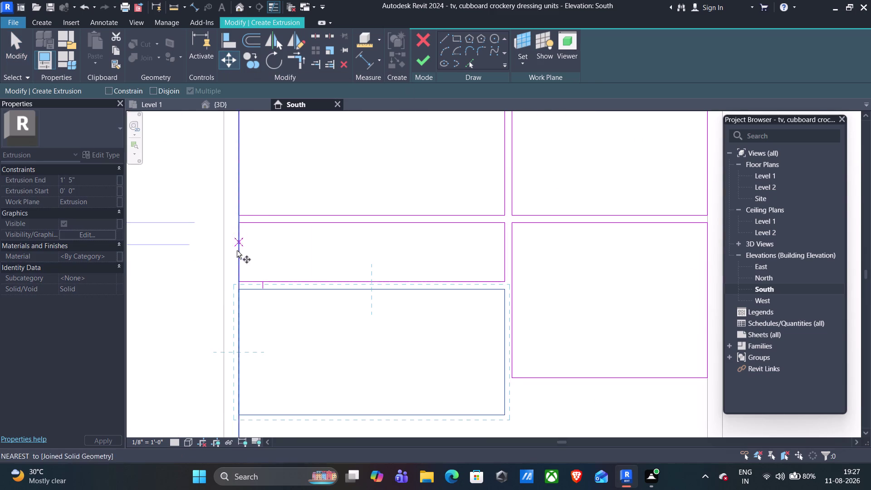
scroll(up, 3)
scroll(up, 3)
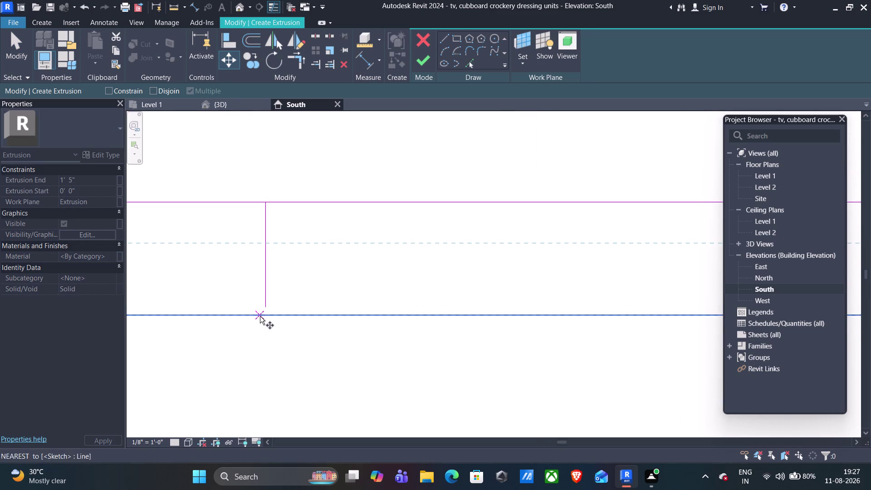
click(265, 315)
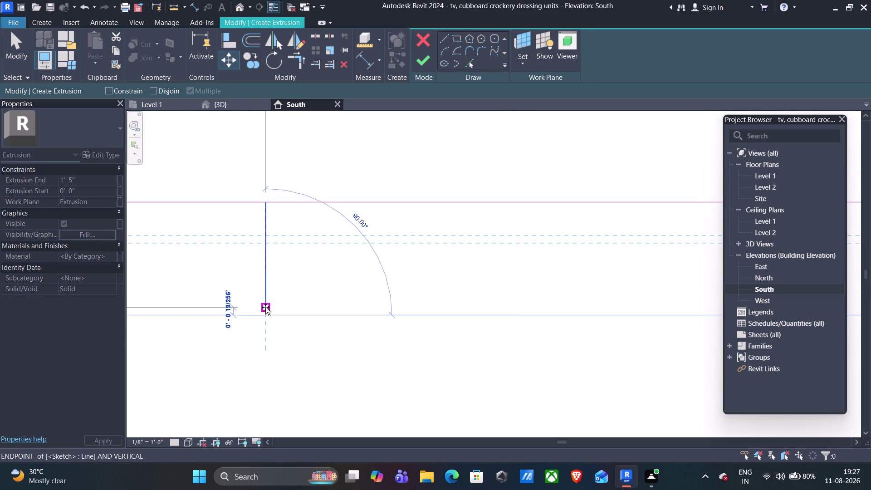
click(266, 306)
scroll(down, 3)
key(Escape)
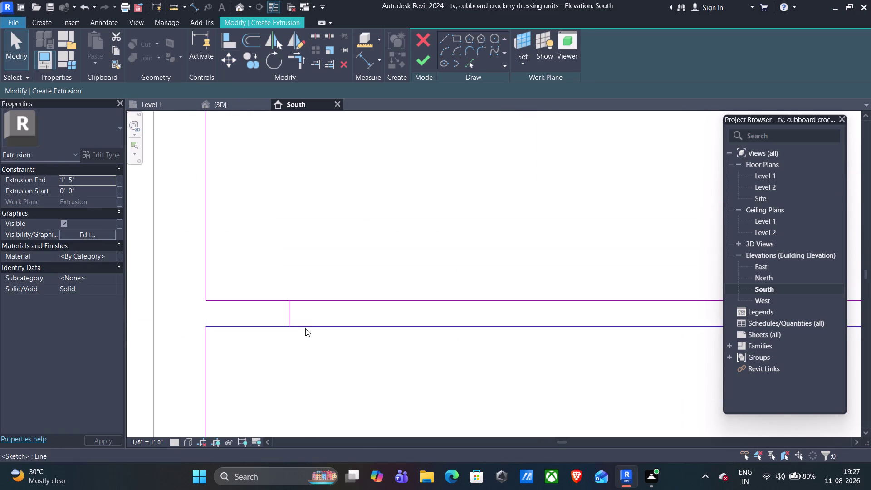
Delete the selected sketch element and pan to the lower part of the cupboard.
click(290, 313)
key(Delete)
scroll(down, 3)
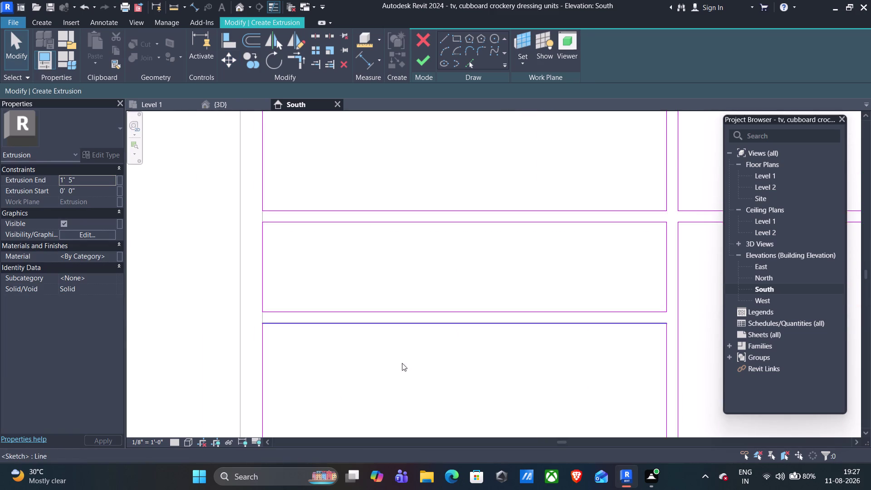
scroll(down, 3)
middle_drag(473, 386, 384, 180)
middle_drag(423, 316, 433, 286)
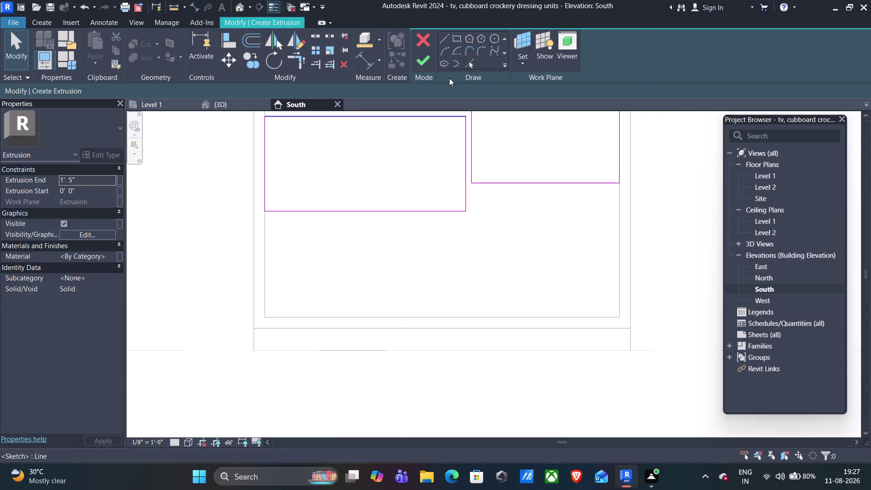
click(441, 40)
click(288, 212)
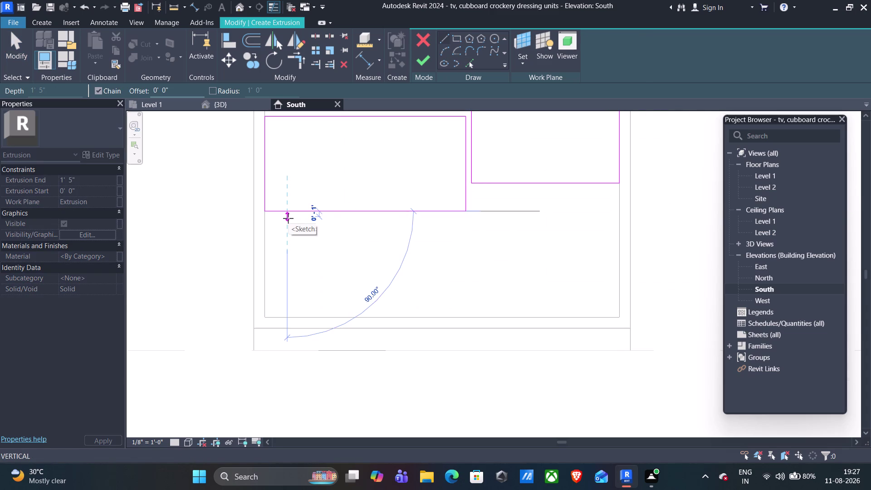
Draw a one-inch vertical gap marker down from the left-column panel's bottom edge.
key(Return)
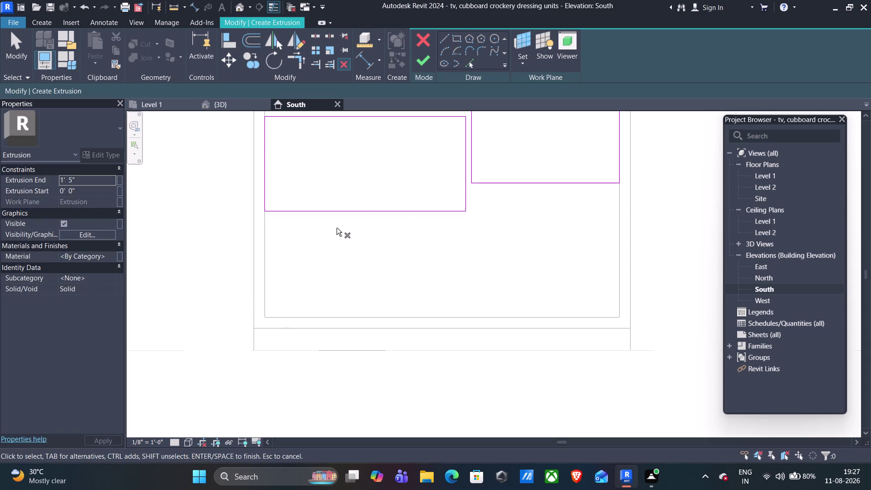
click(441, 33)
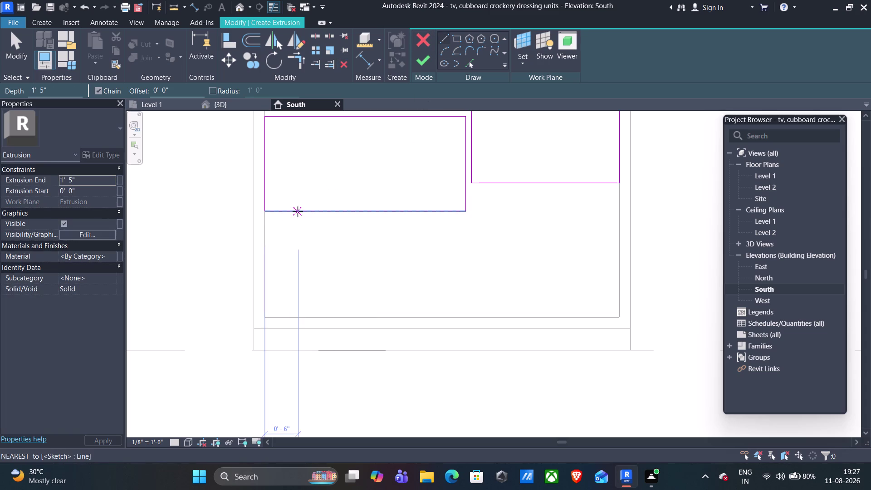
click(298, 211)
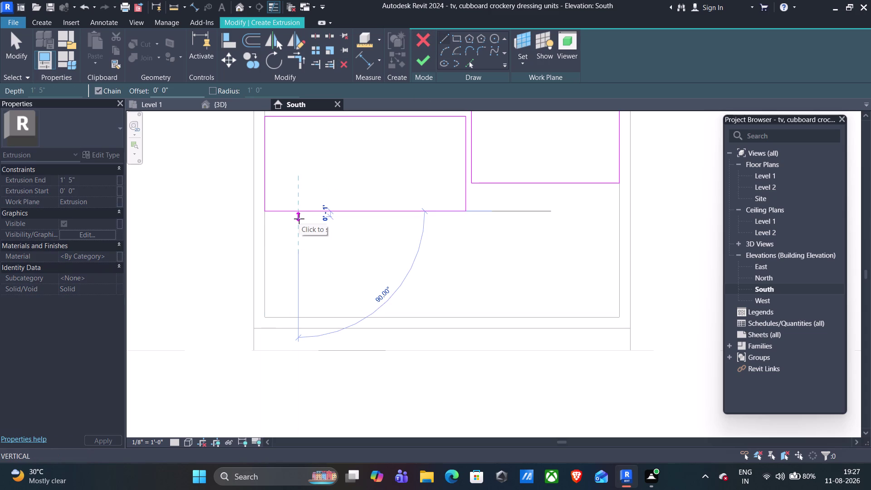
click(299, 219)
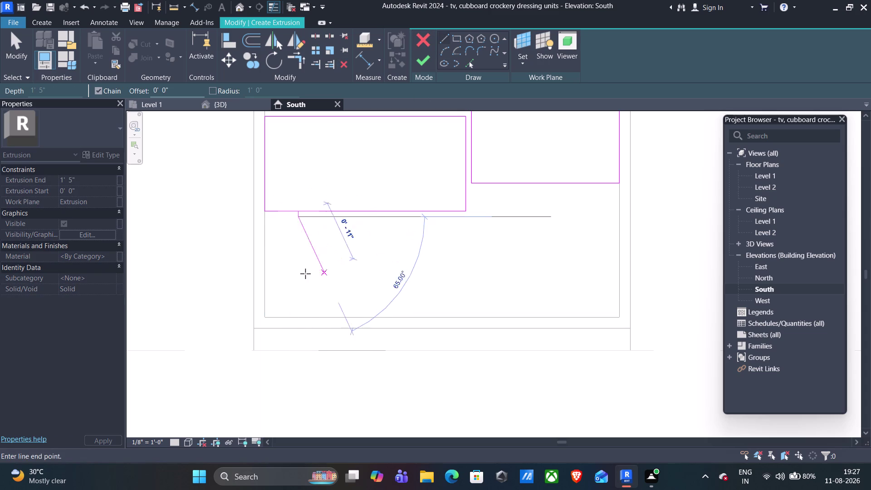
key(Escape)
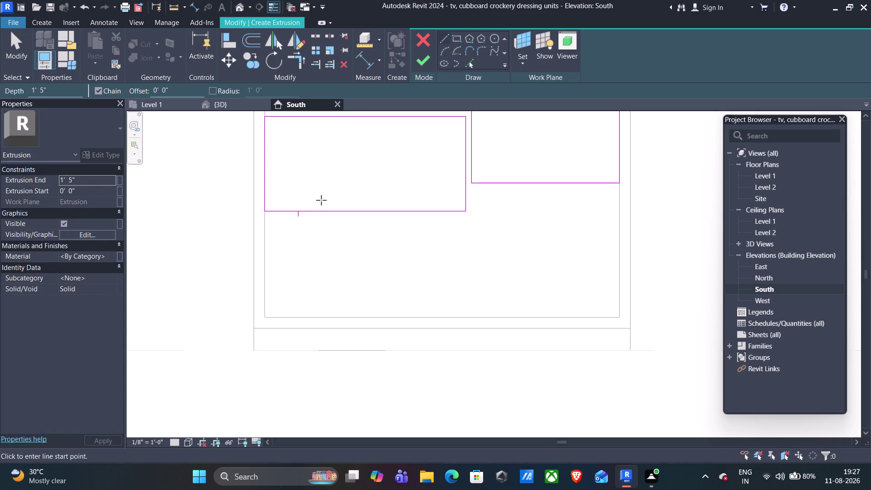
Start a panel rectangle at the gap marker's end, then cancel the unfinished rectangle.
click(457, 36)
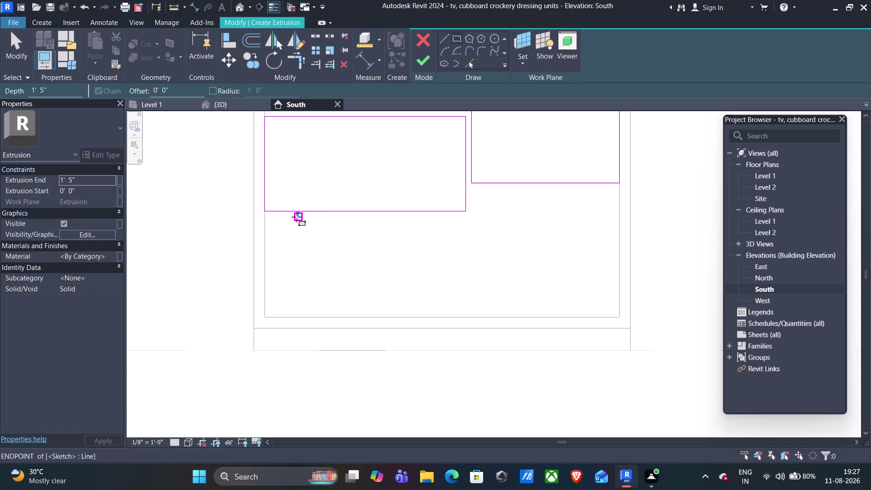
scroll(up, 3)
scroll(down, 3)
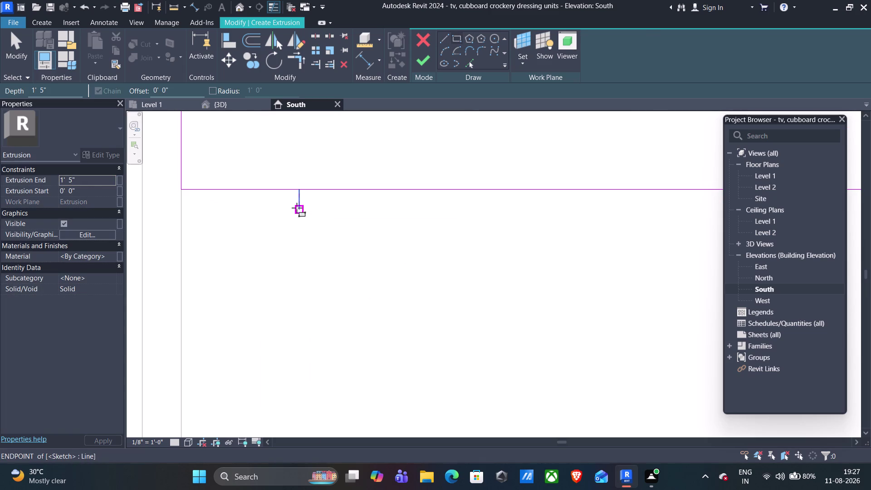
click(180, 210)
scroll(down, 3)
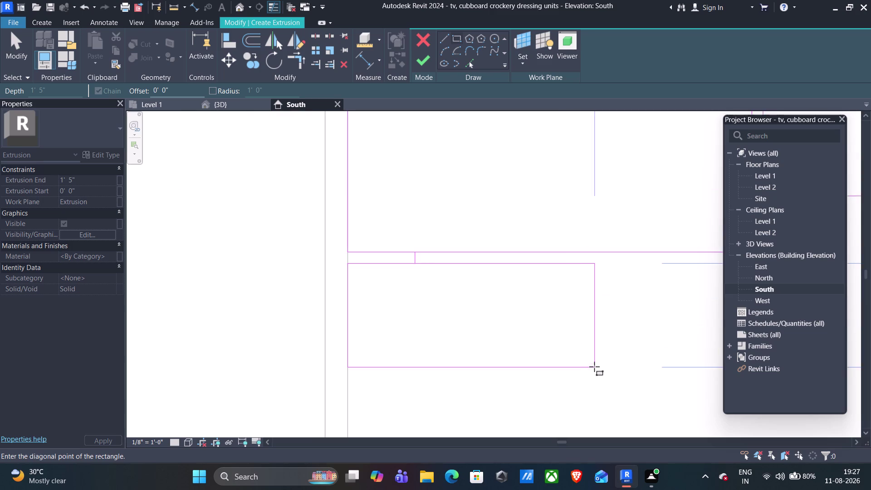
middle_drag(592, 366, 472, 252)
scroll(down, 3)
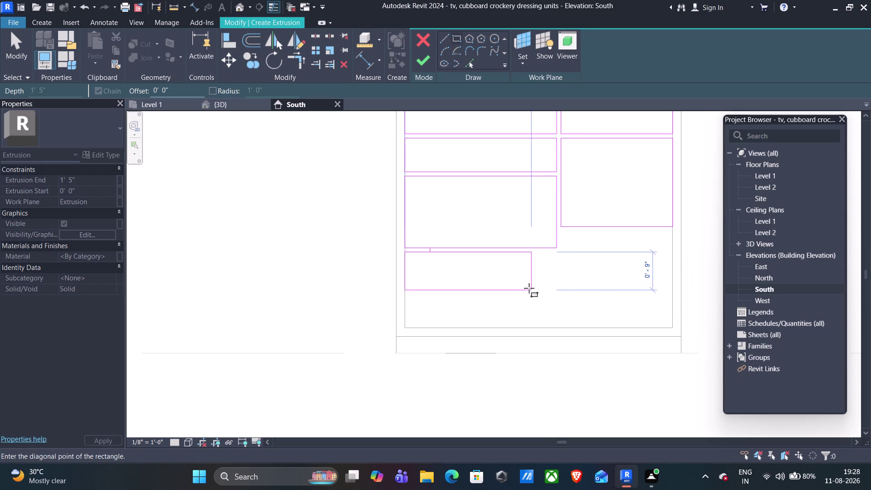
key(Escape)
scroll(down, 3)
middle_drag(470, 296, 450, 271)
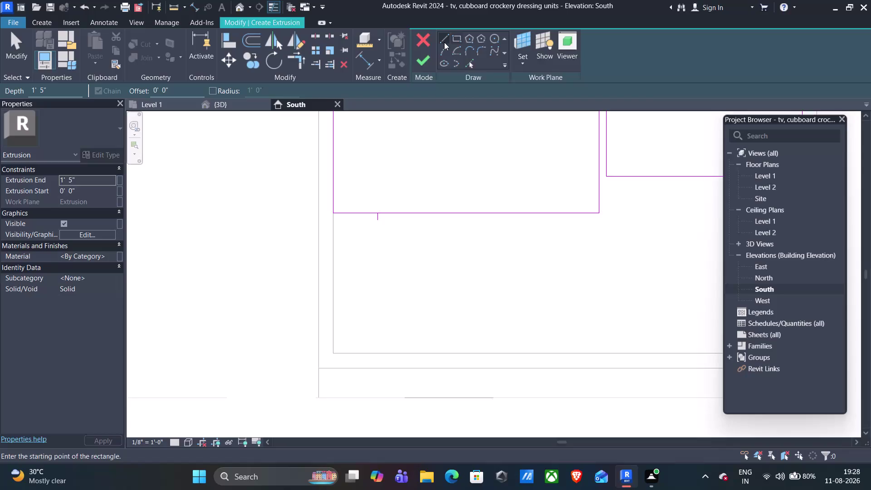
Draw the bottom-left panel rectangle starting at the gap marker's endpoint.
click(444, 40)
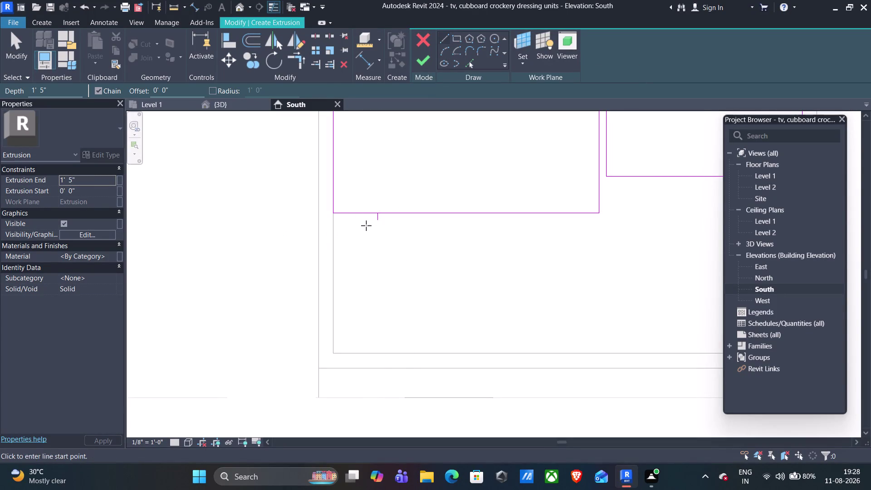
click(456, 36)
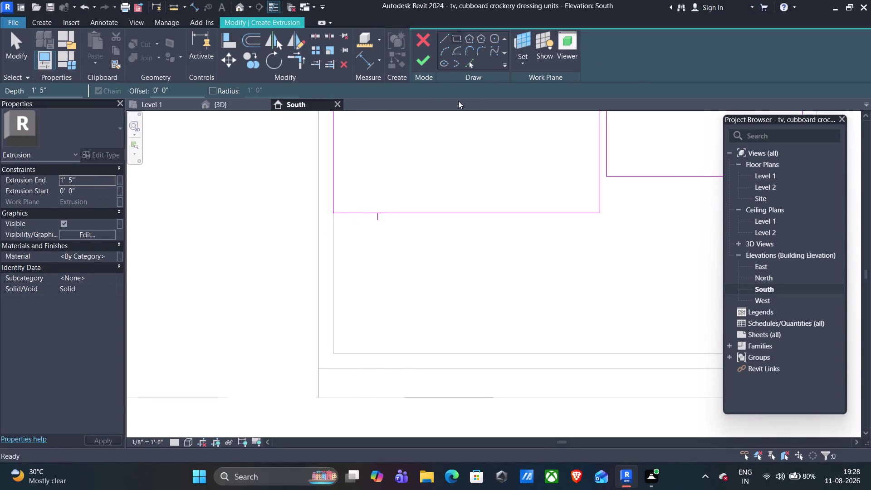
click(332, 221)
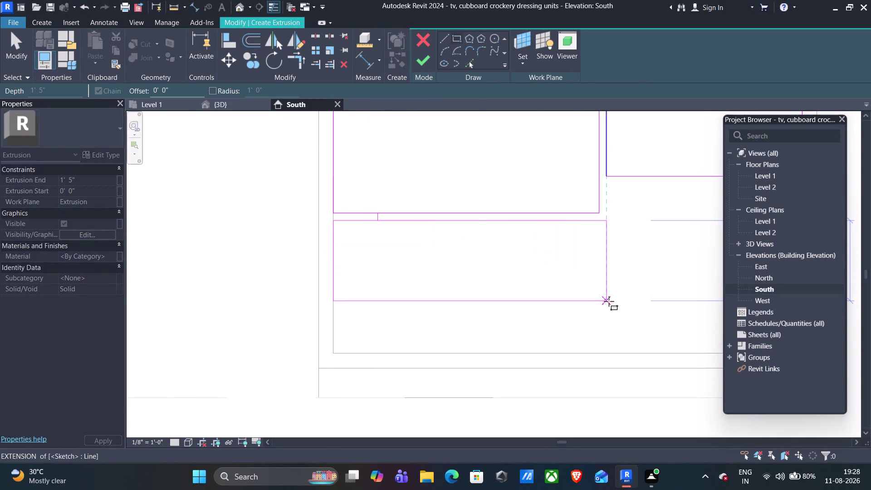
click(599, 350)
scroll(down, 3)
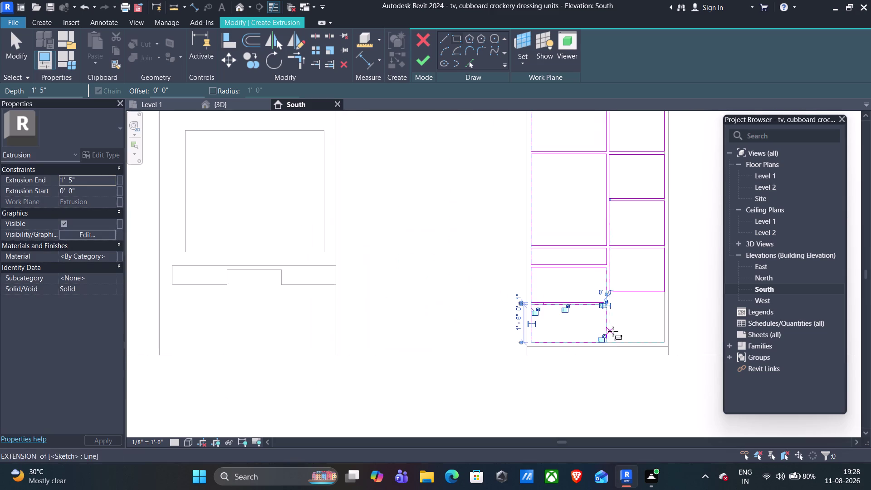
middle_drag(627, 329, 556, 329)
key(Escape)
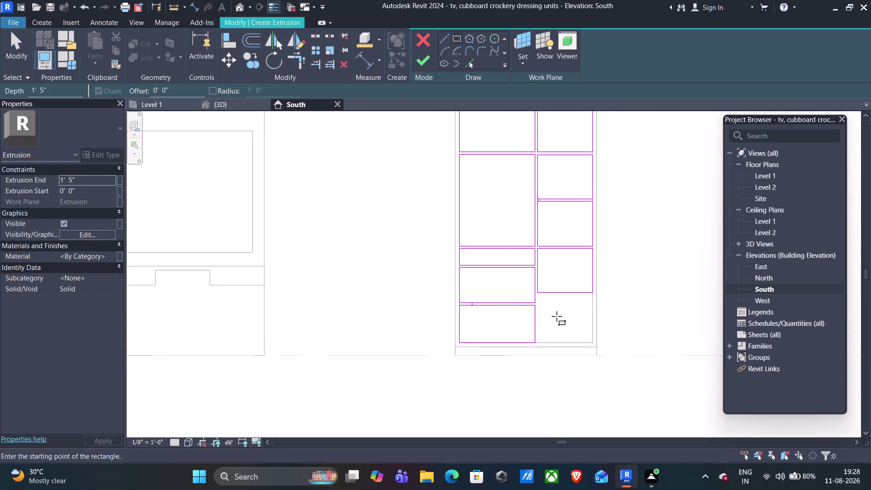
Draw a short vertical gap line below the lowest right-column panel.
scroll(up, 3)
scroll(up, 3)
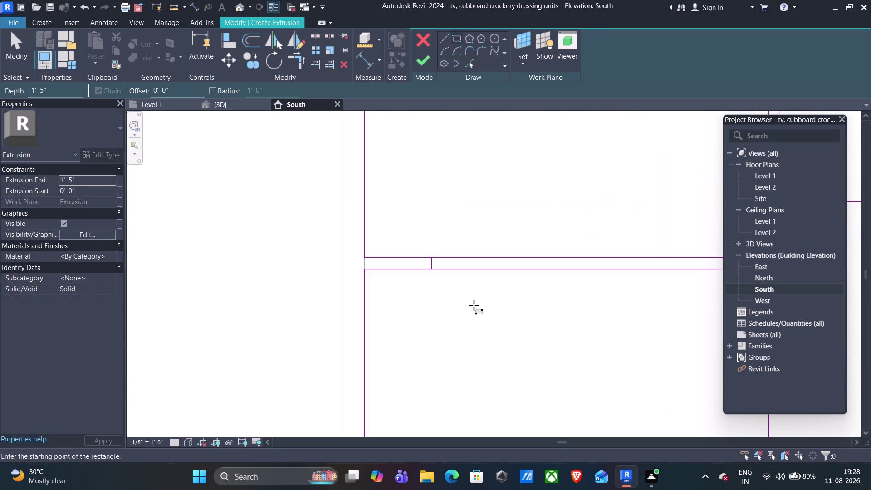
scroll(down, 3)
scroll(down, 3)
scroll(down, 3)
middle_drag(672, 318, 638, 315)
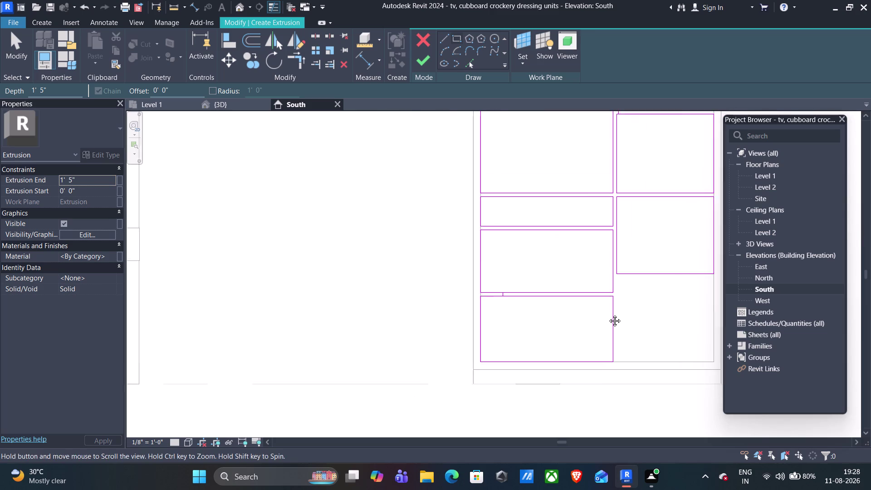
middle_drag(638, 315, 483, 310)
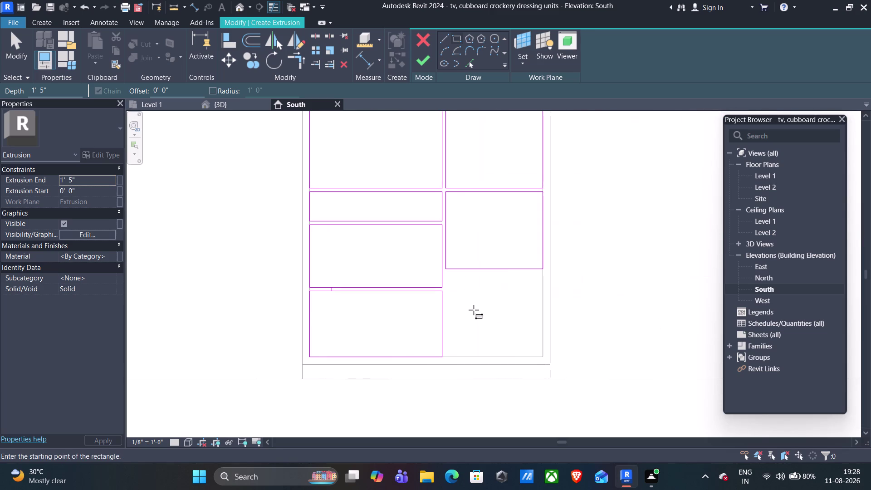
click(446, 37)
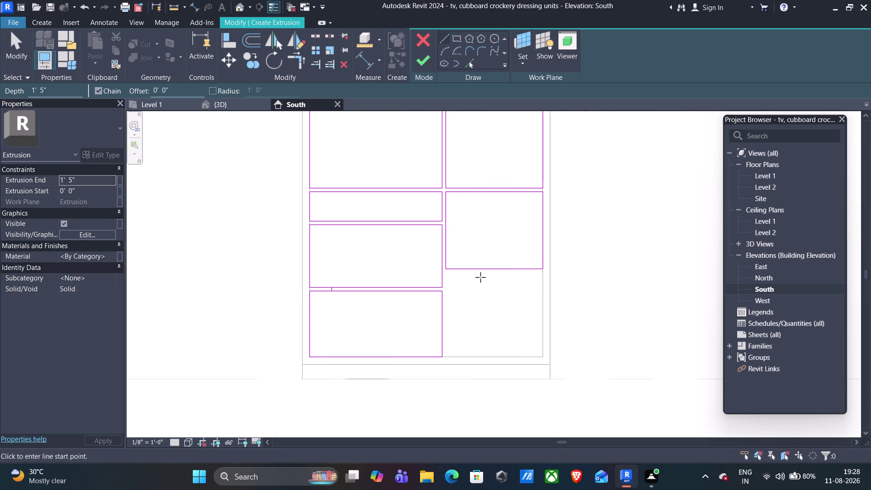
scroll(up, 3)
scroll(up, 3)
click(439, 258)
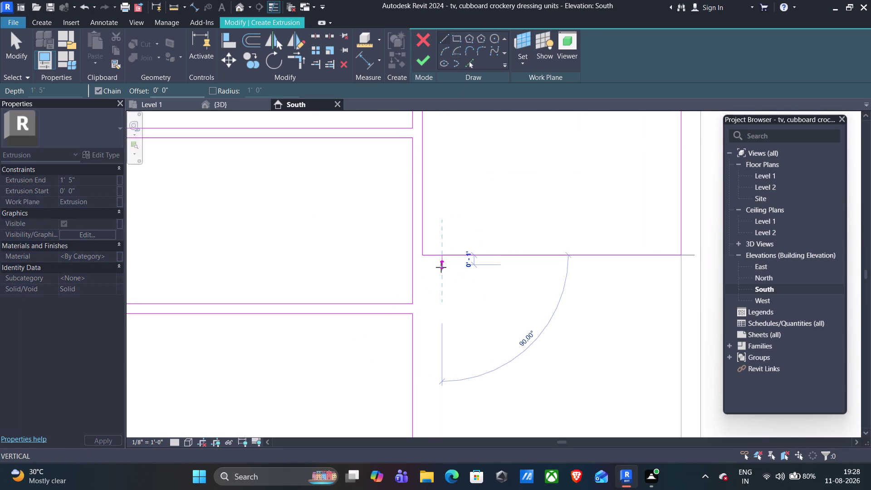
click(441, 268)
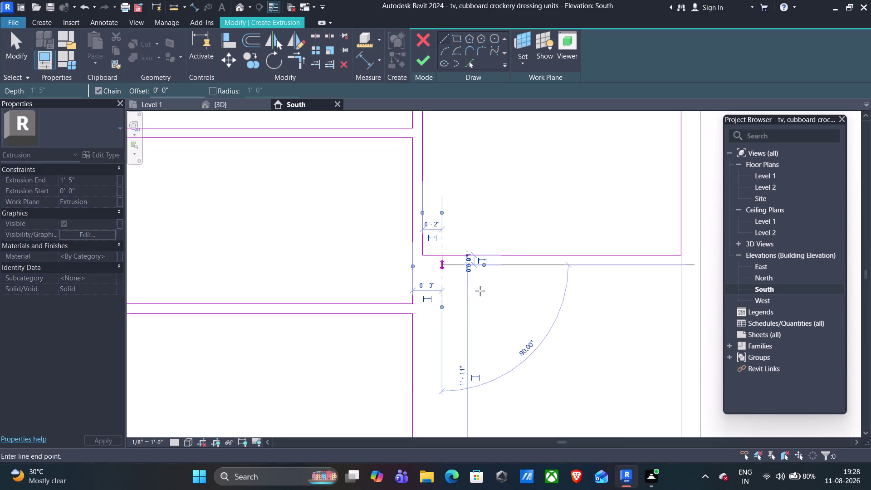
key(Escape)
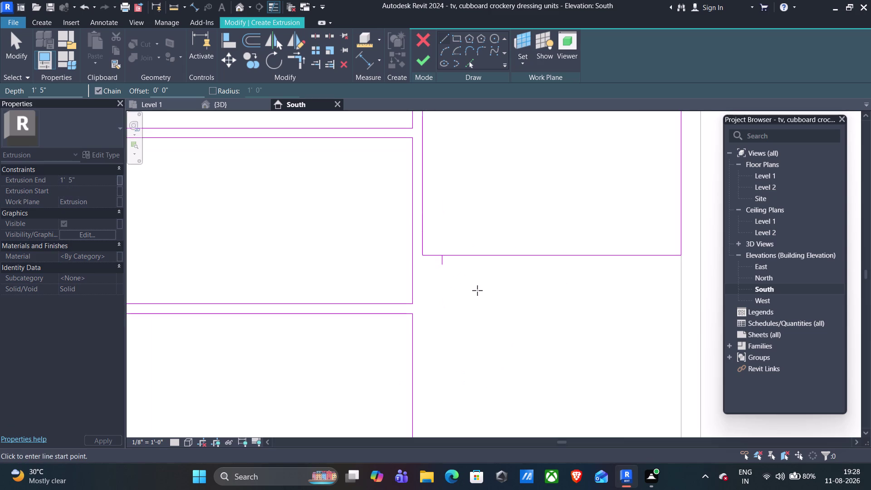